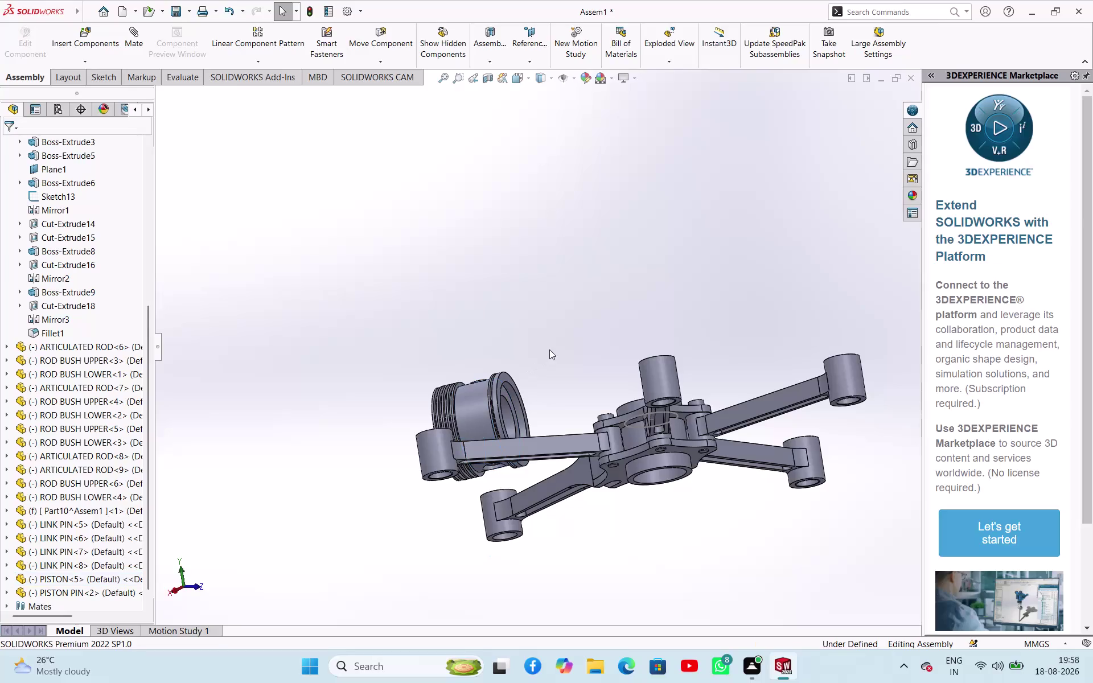
Orbit and zoom around the assembly to inspect the piston and rods.
middle_drag(550, 350, 576, 455)
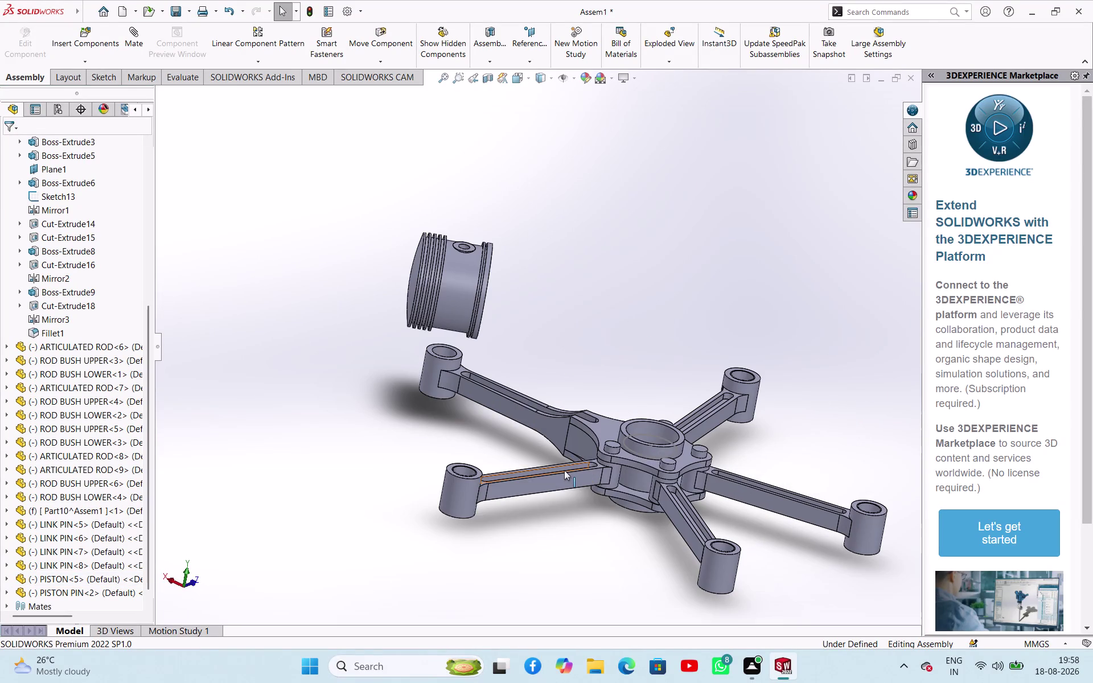
scroll(up, 3)
scroll(down, 3)
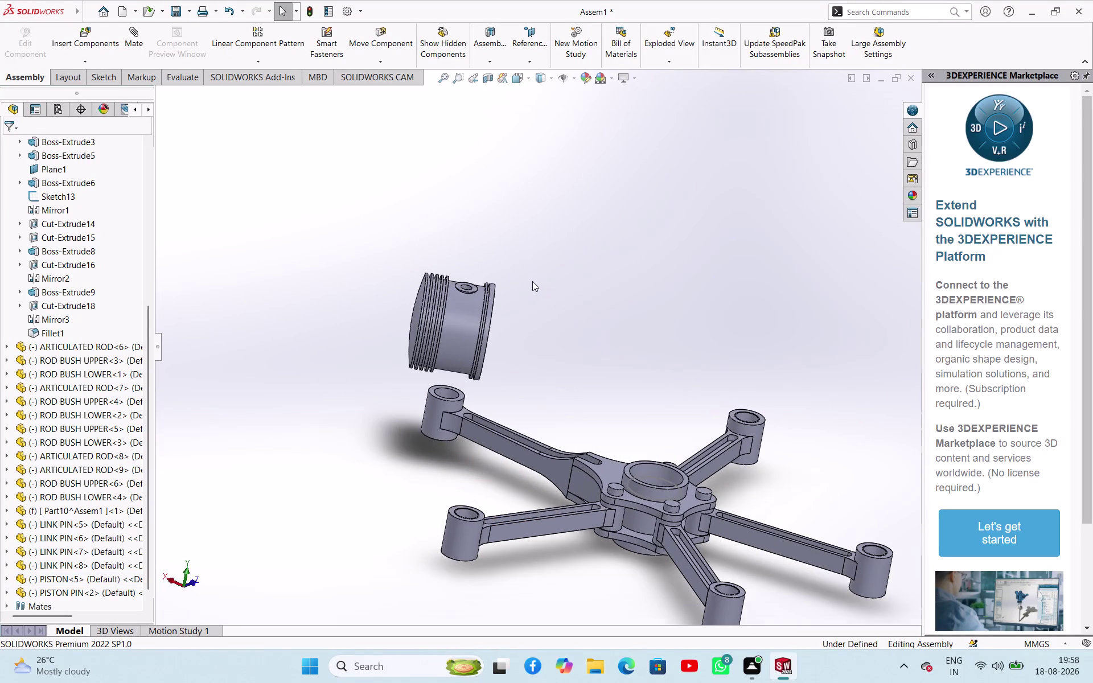
middle_drag(520, 340, 457, 337)
scroll(down, 3)
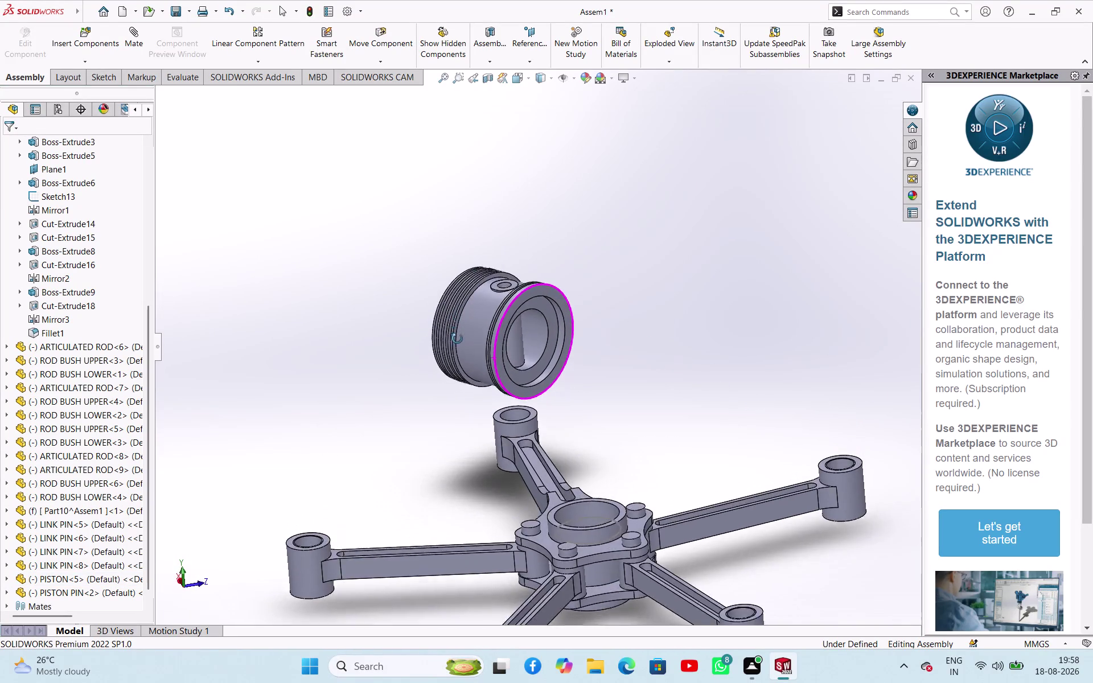
middle_drag(457, 337, 472, 372)
drag(511, 331, 507, 319)
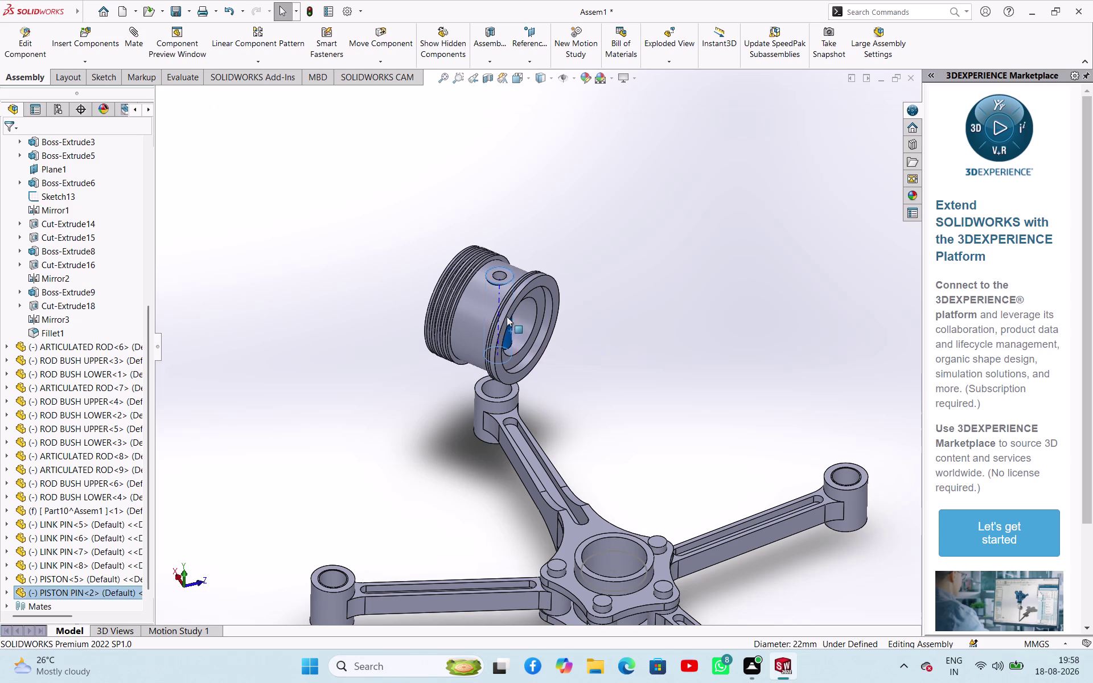
drag(508, 318, 597, 334)
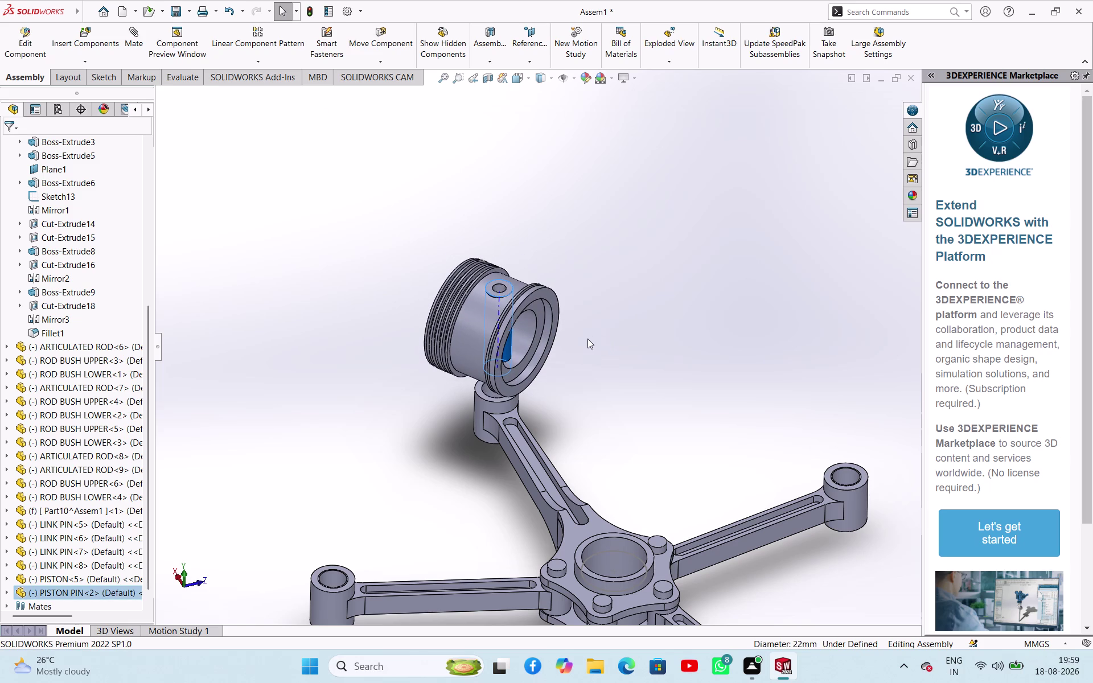
Delete the PISTON PIN component so the piston stands free of the master rod.
key(ctrl+z)
key(ctrl+z)
key(ctrl+z)
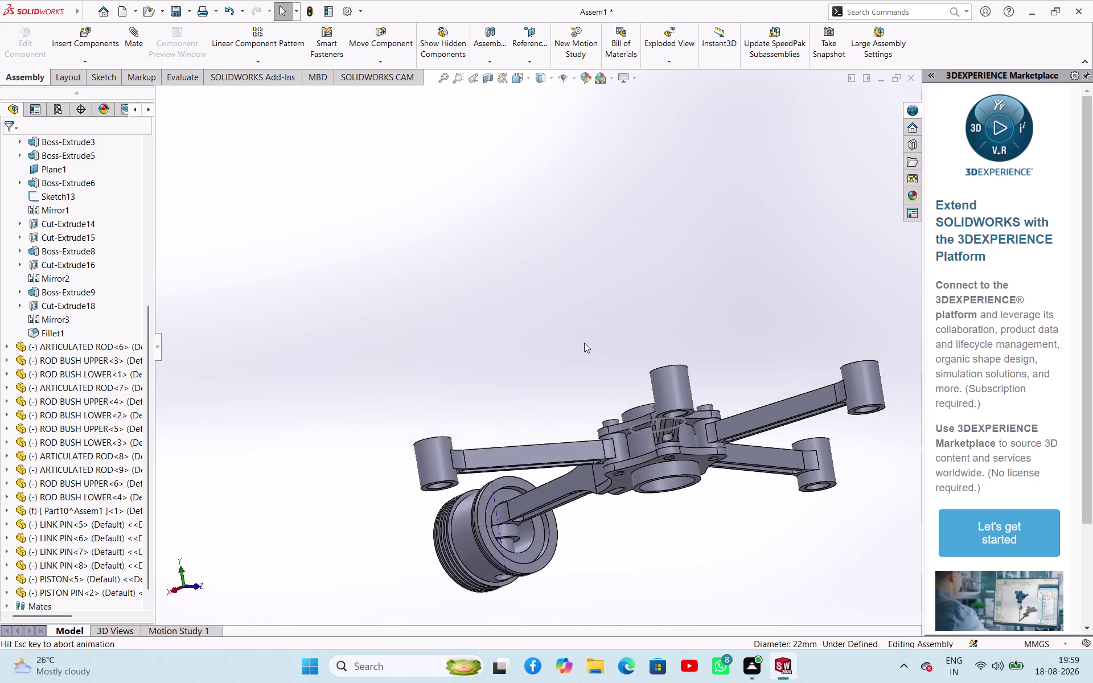
key(ctrl+z)
key(ctrl+z)
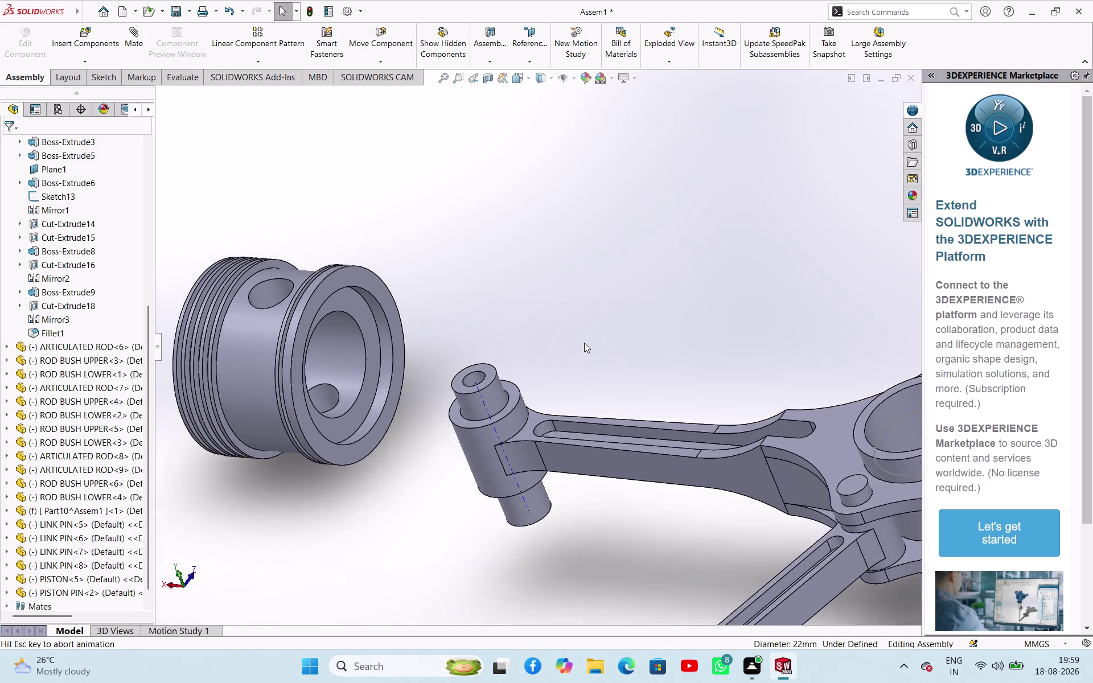
key(ctrl+z)
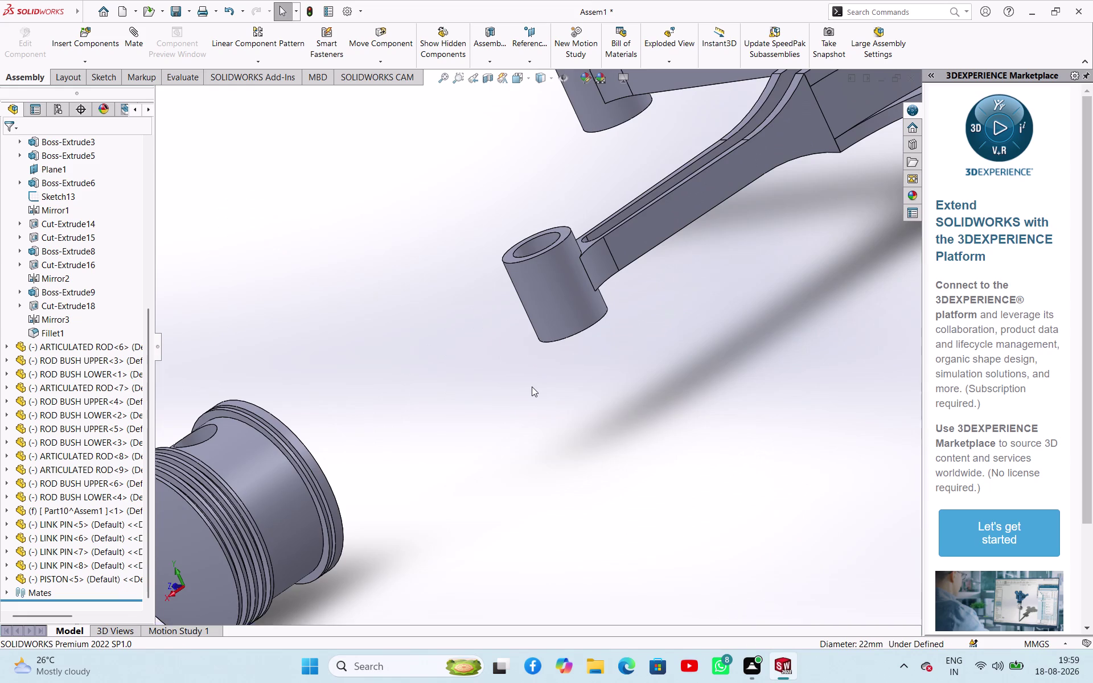
scroll(up, 3)
key(ctrl+z)
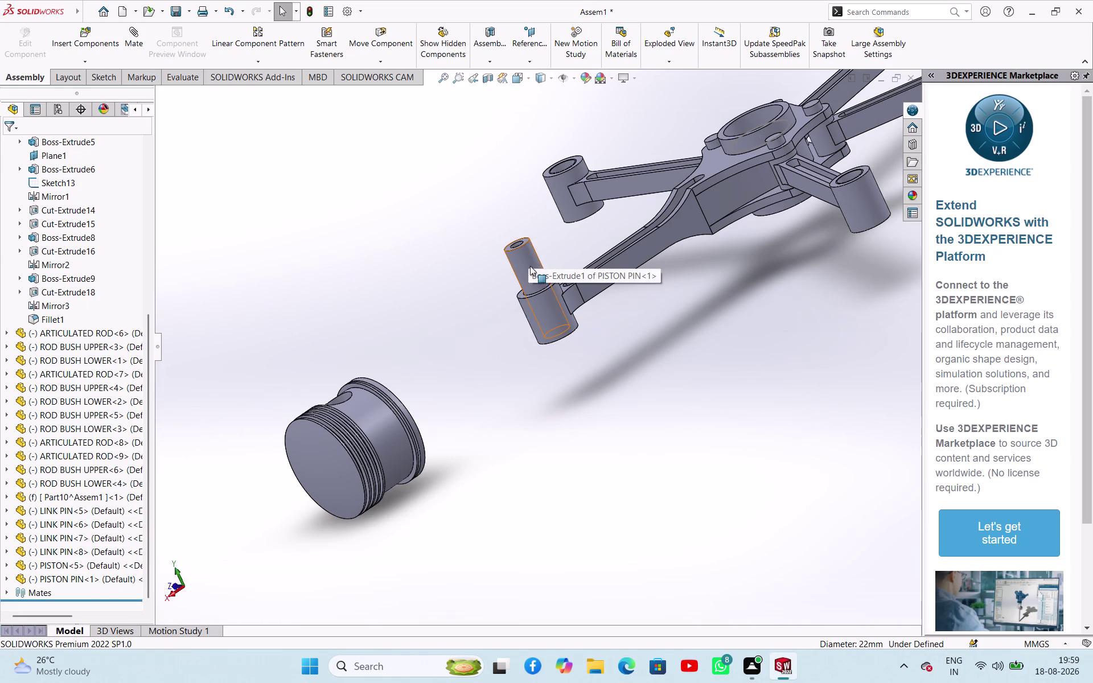
key(ctrl+z)
key(ctrl+z)
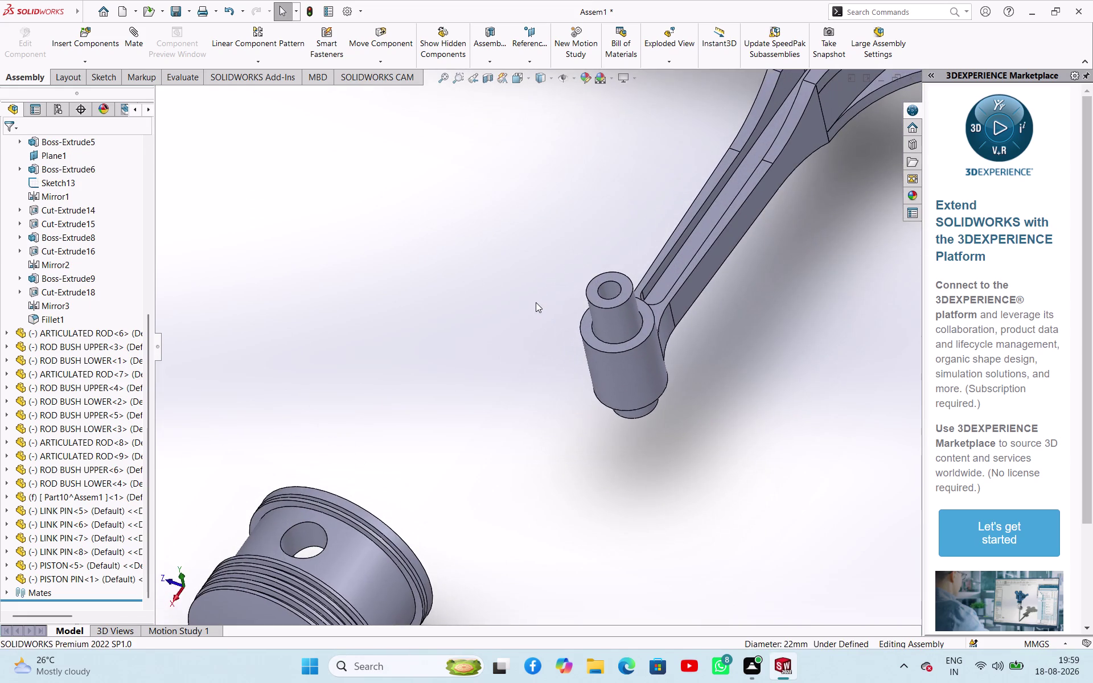
key(ctrl+z)
key(ctrl+z)
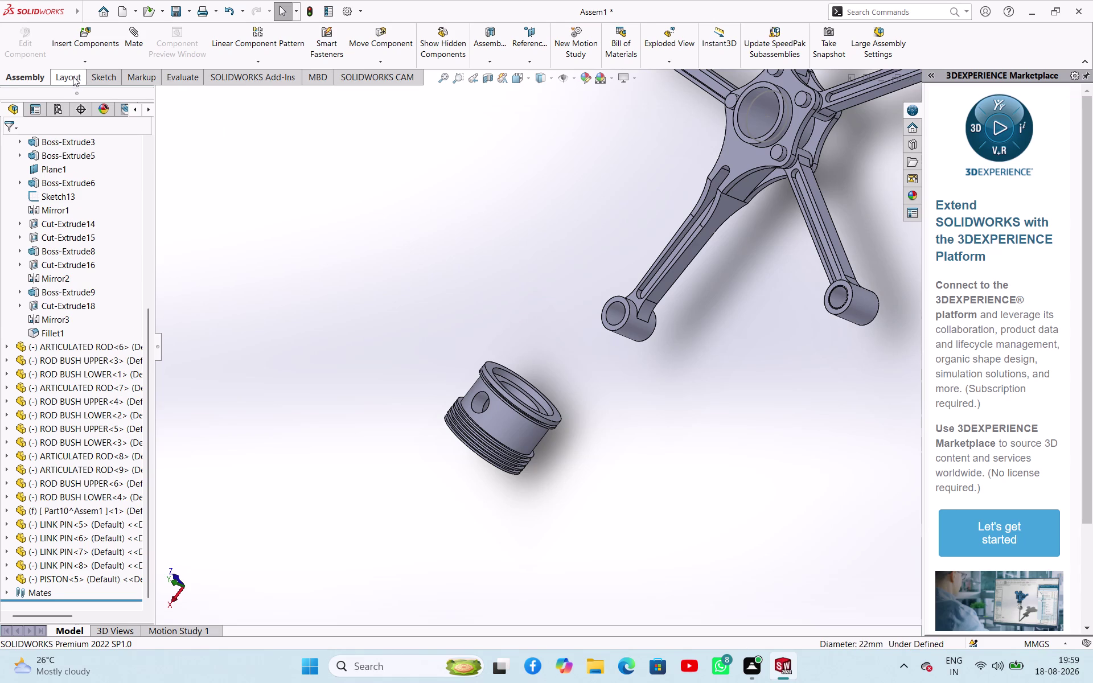
Insert the PISTON PIN part file and place it loose beside the piston.
click(87, 64)
click(90, 75)
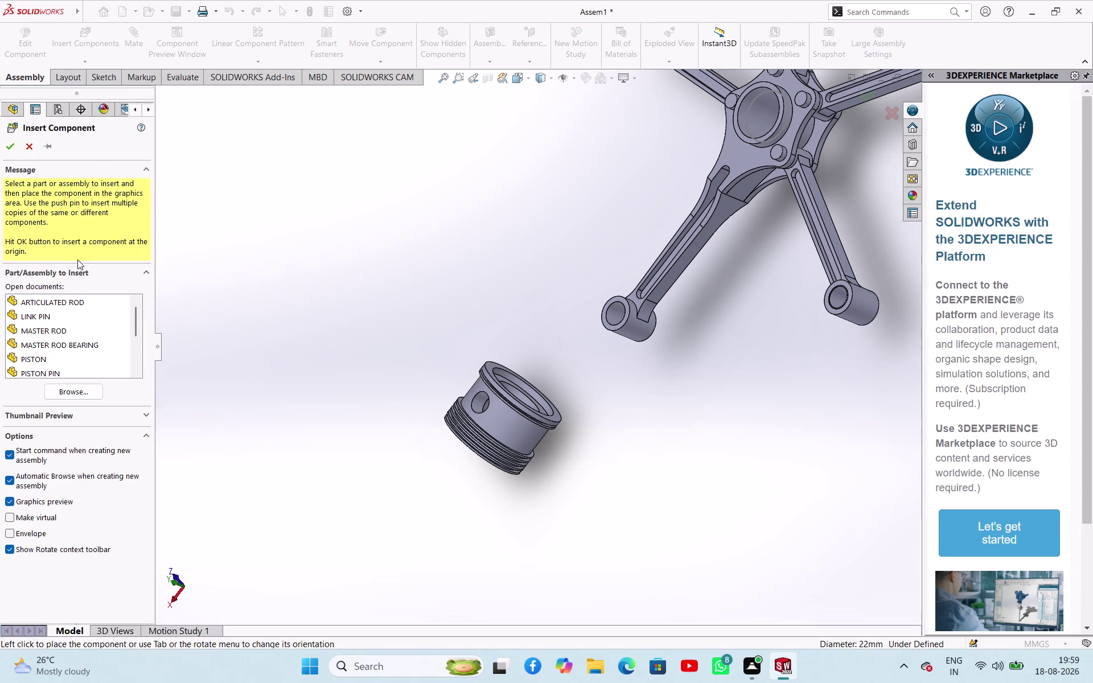
click(74, 393)
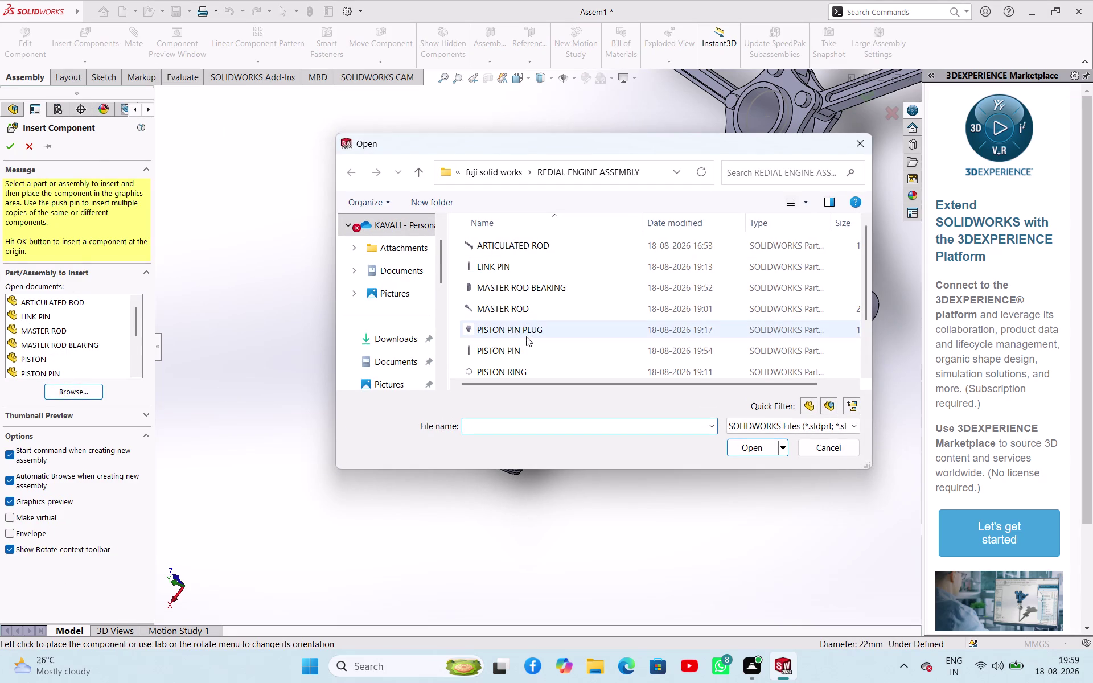
click(529, 351)
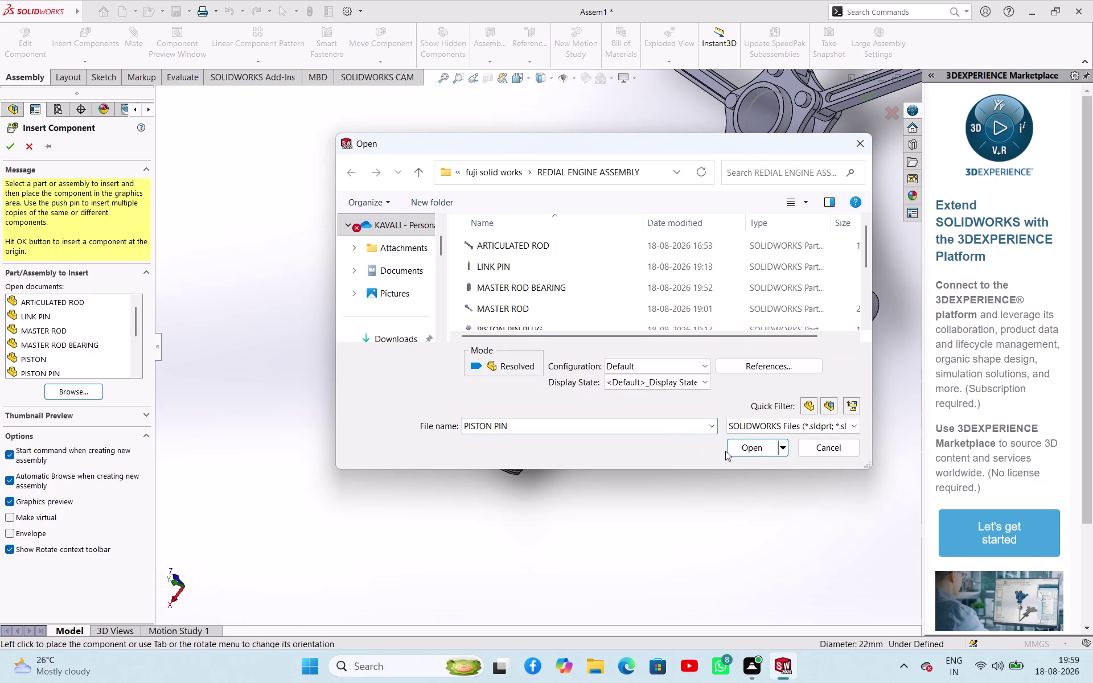
click(761, 451)
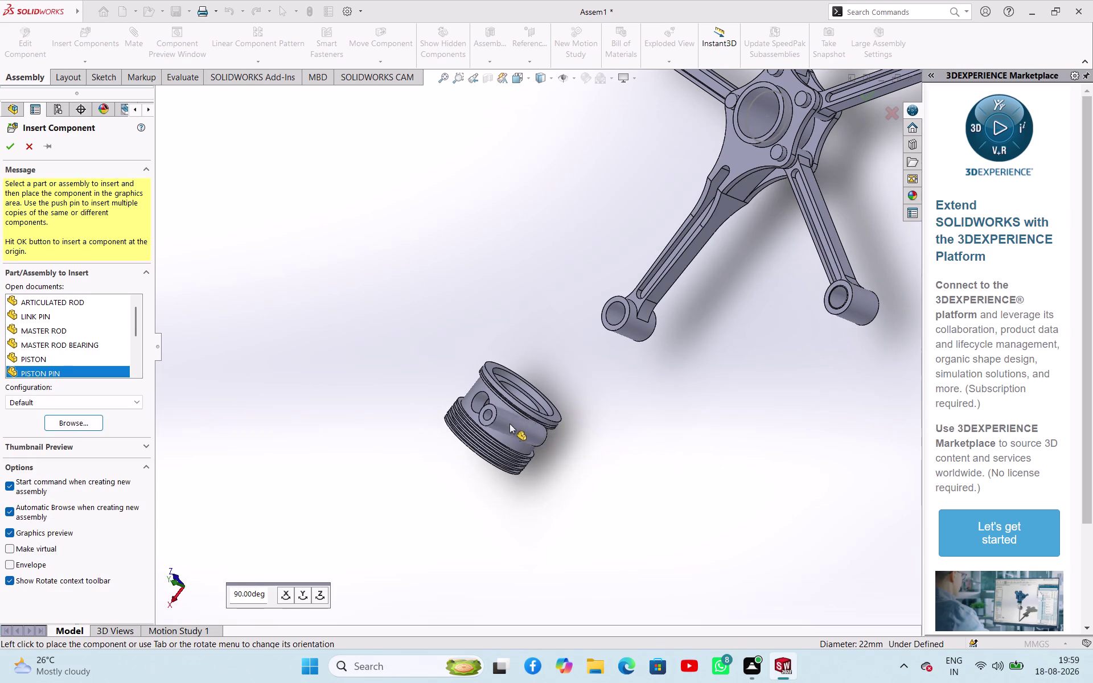
click(408, 332)
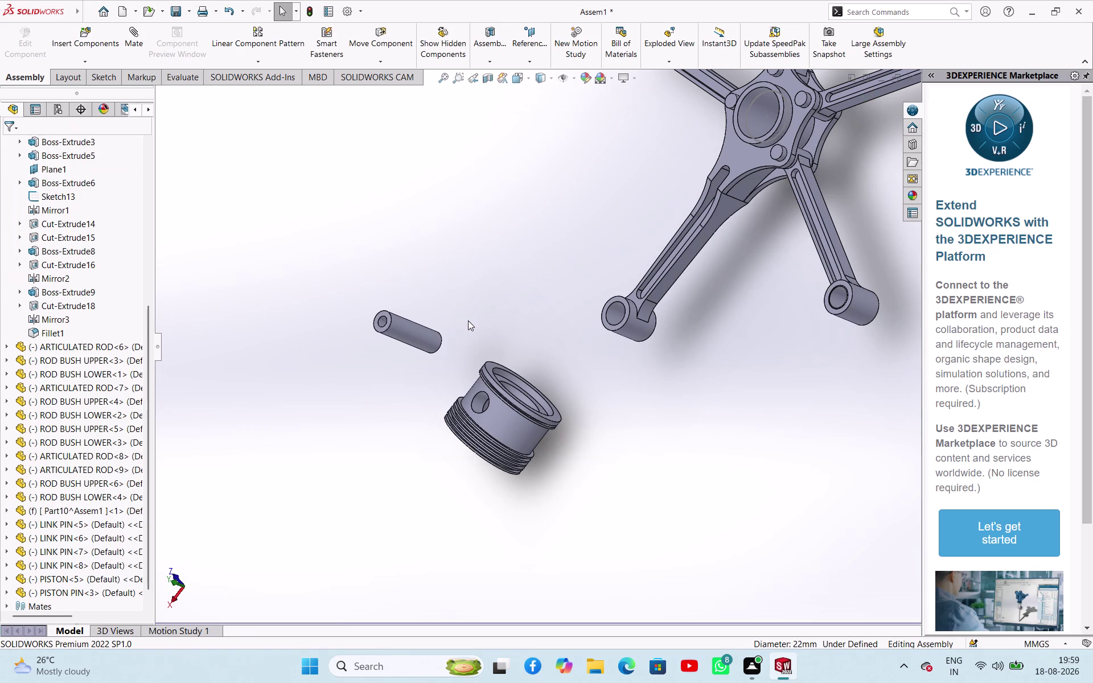
Mate the new piston pin concentric with the piston's pin hole.
click(410, 332)
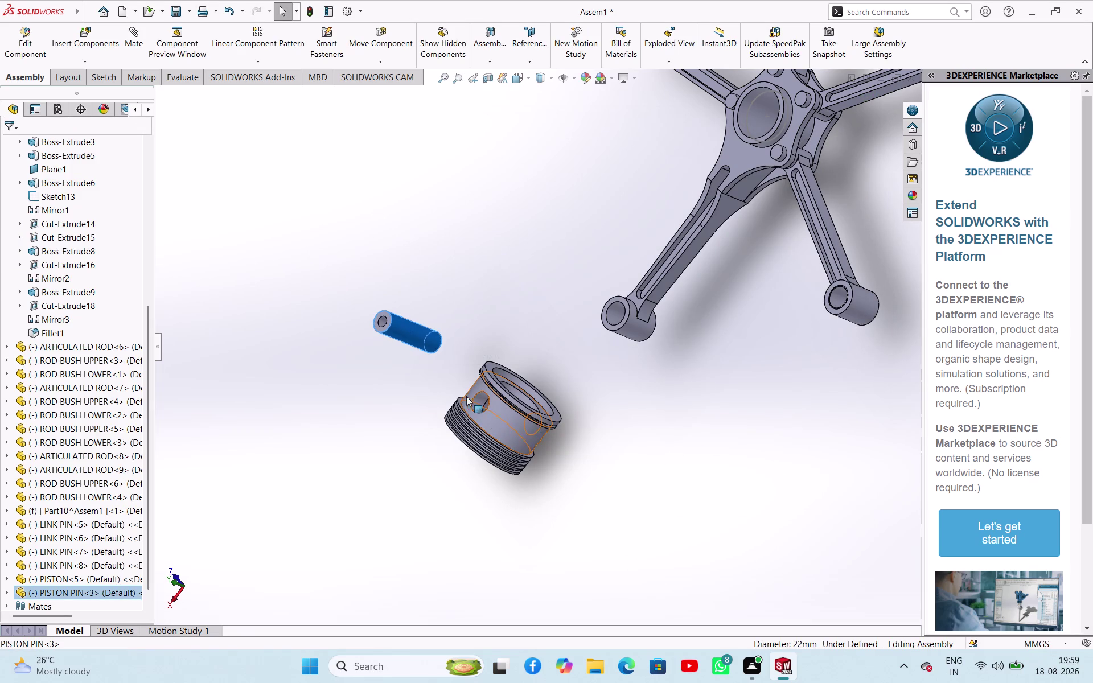
click(480, 401)
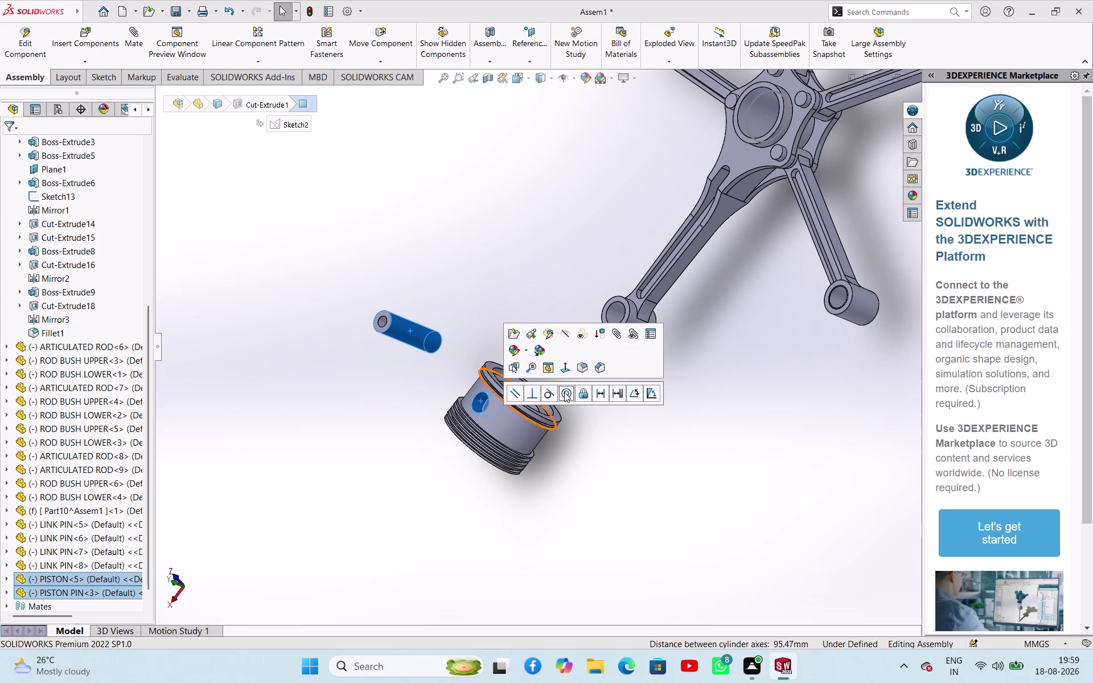
click(564, 391)
click(578, 466)
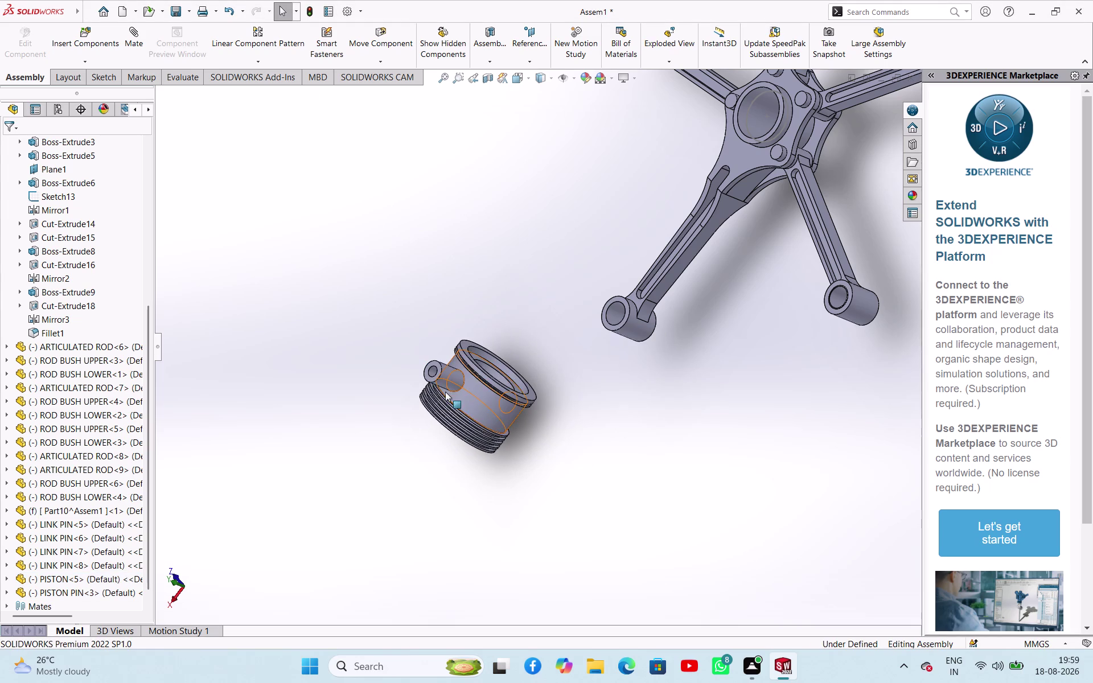
scroll(down, 3)
click(485, 334)
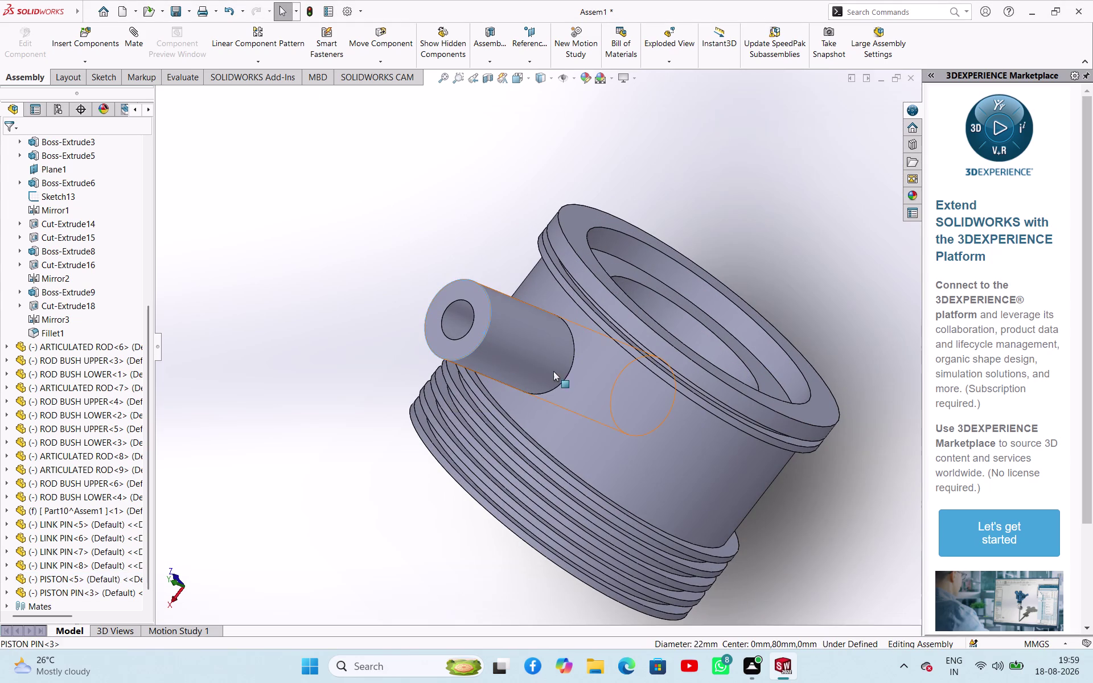
click(578, 378)
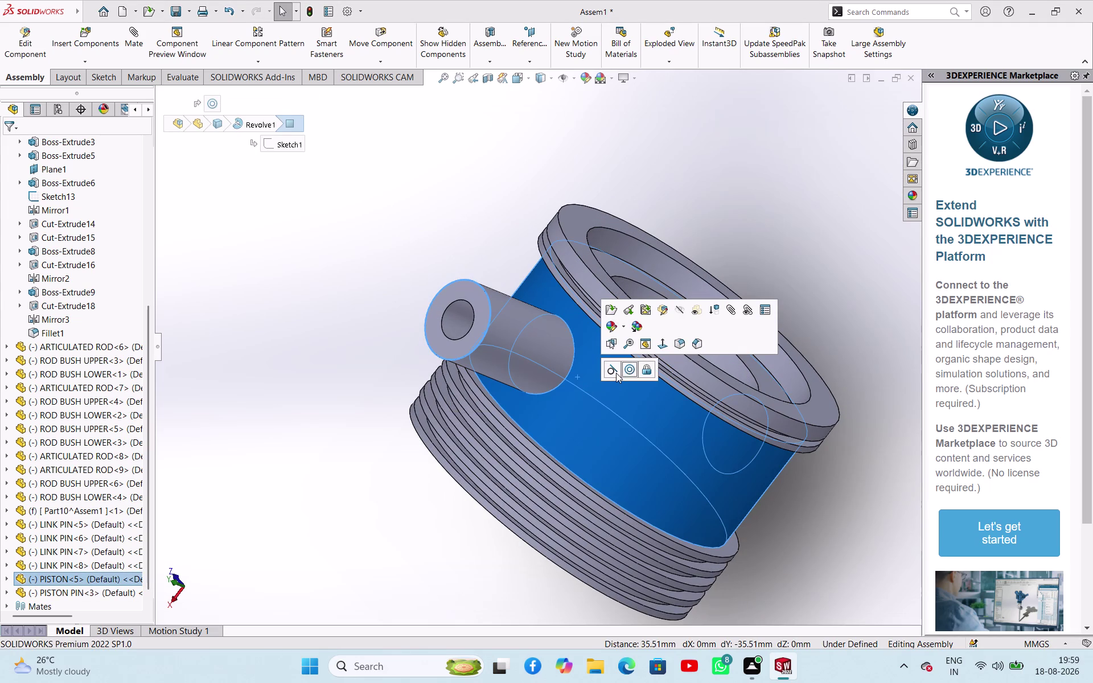
click(769, 215)
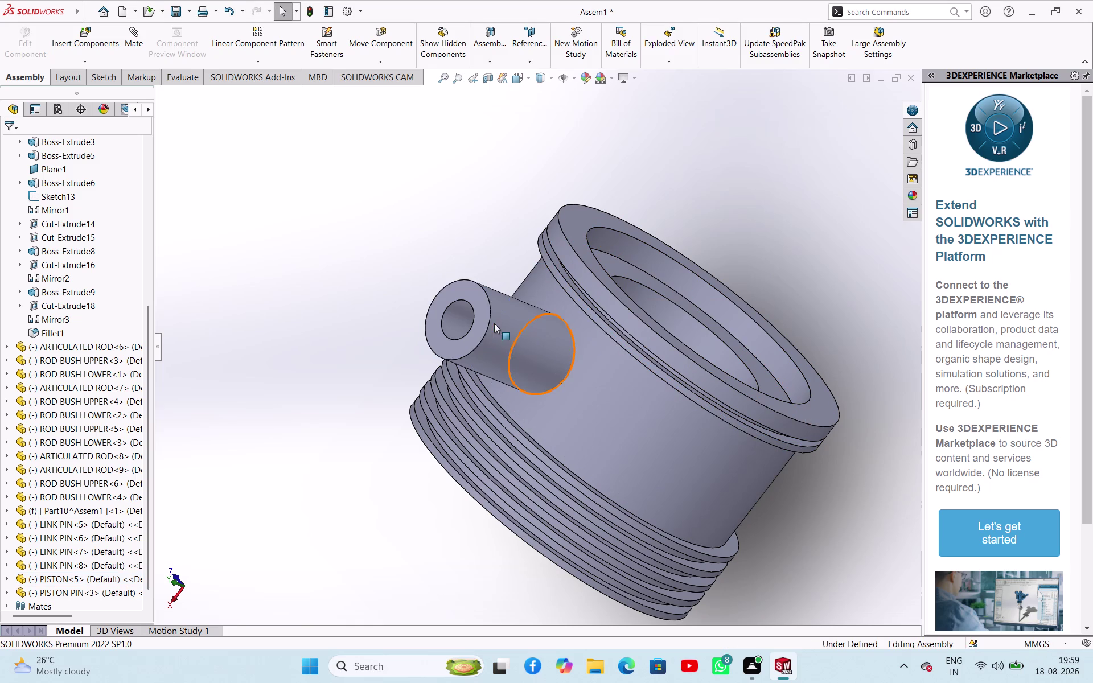
Slide the pin into the piston bore and select its end face.
drag(481, 316, 588, 389)
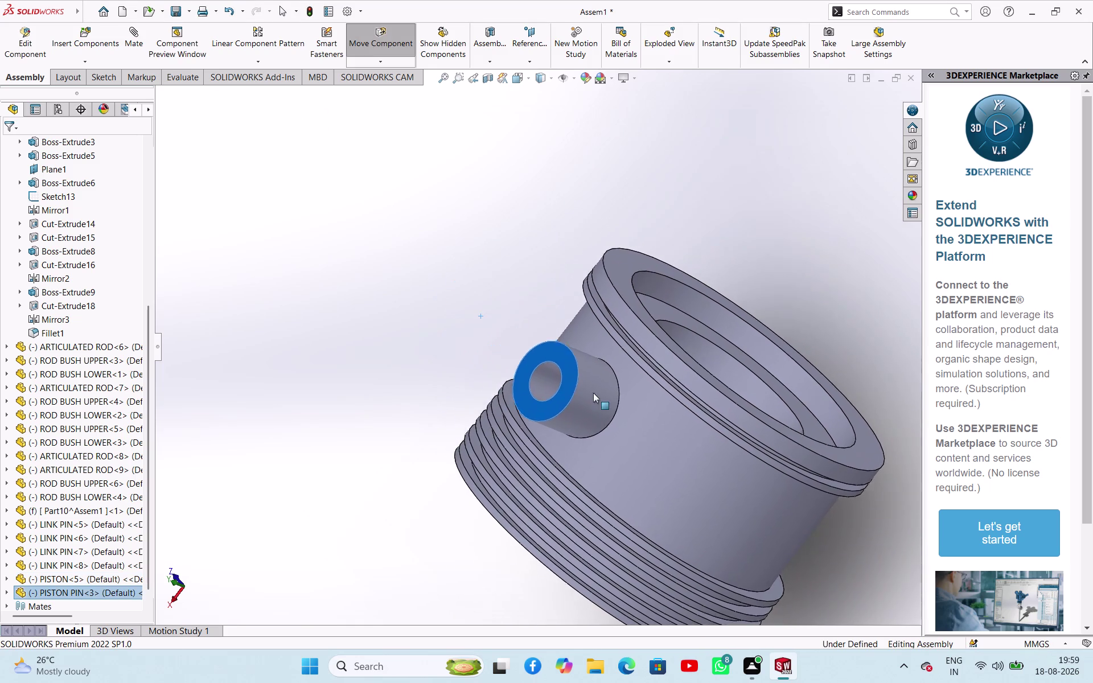
drag(588, 389, 728, 451)
click(676, 440)
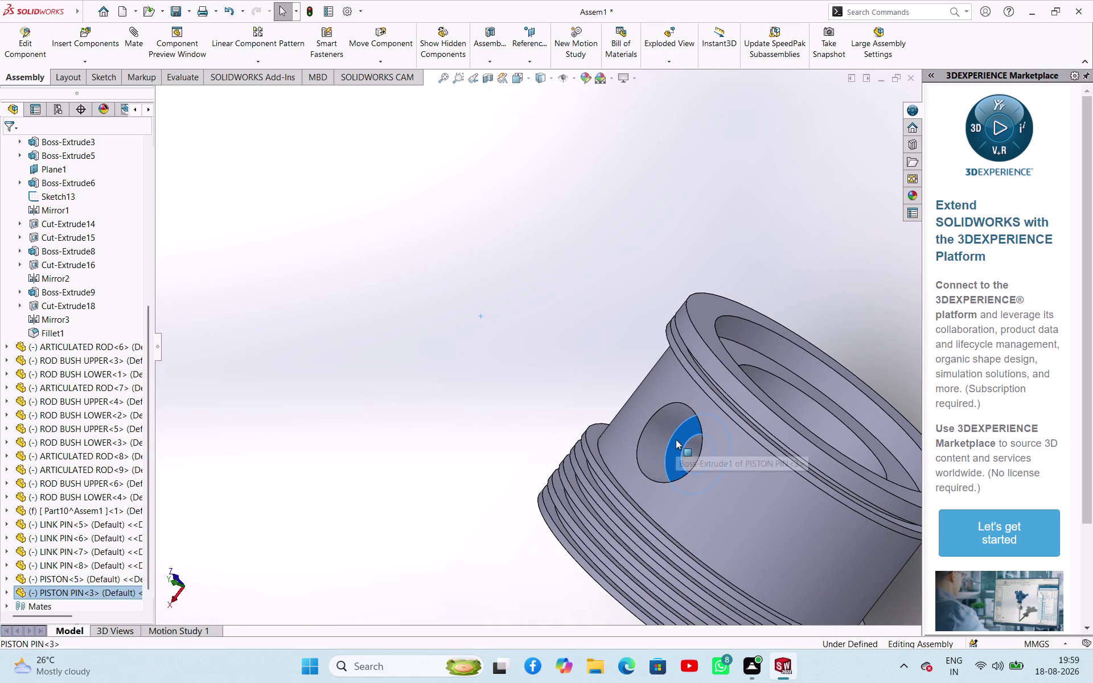
click(638, 418)
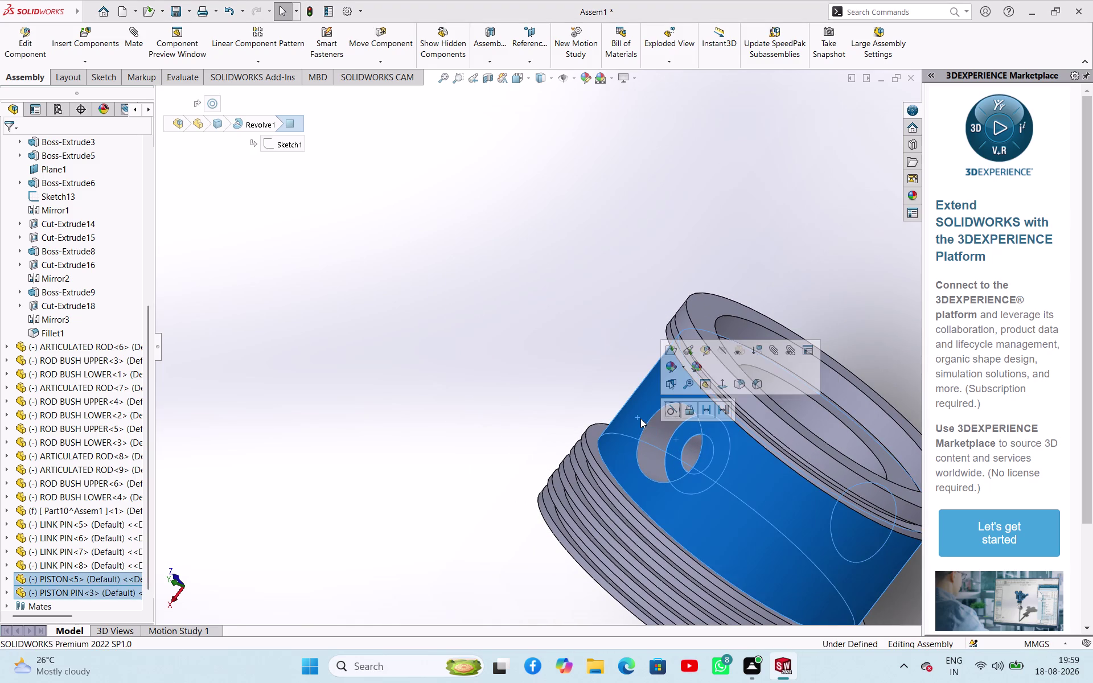
Add the piston's outer face and enter a 5 mm distance mate.
click(703, 410)
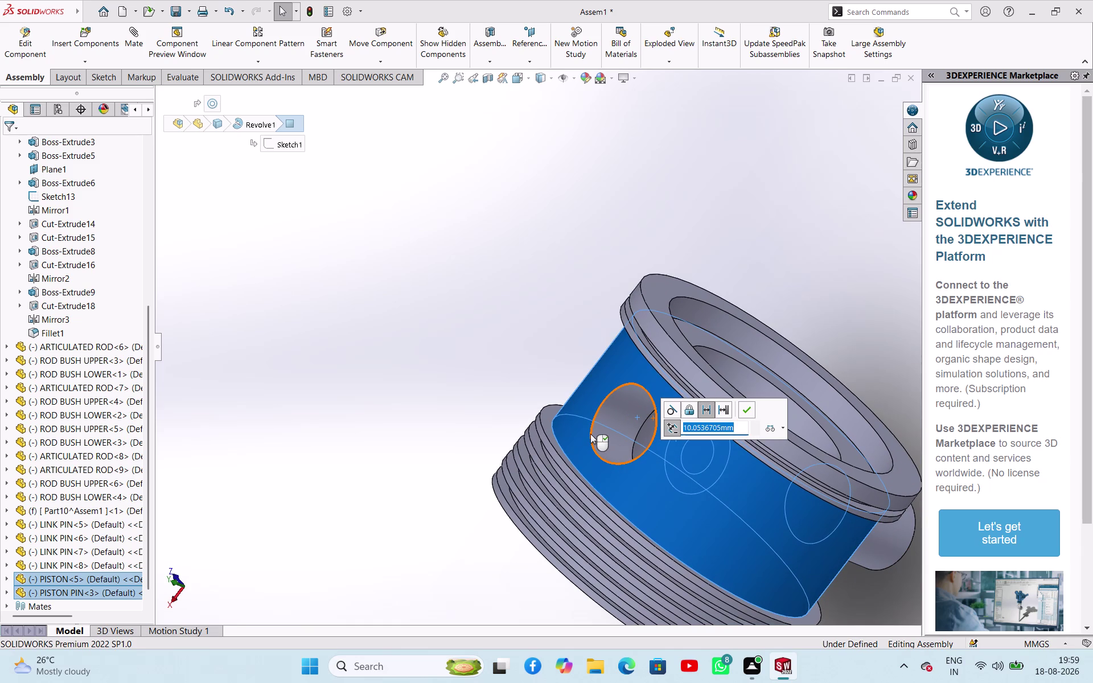
key(5)
key(Return)
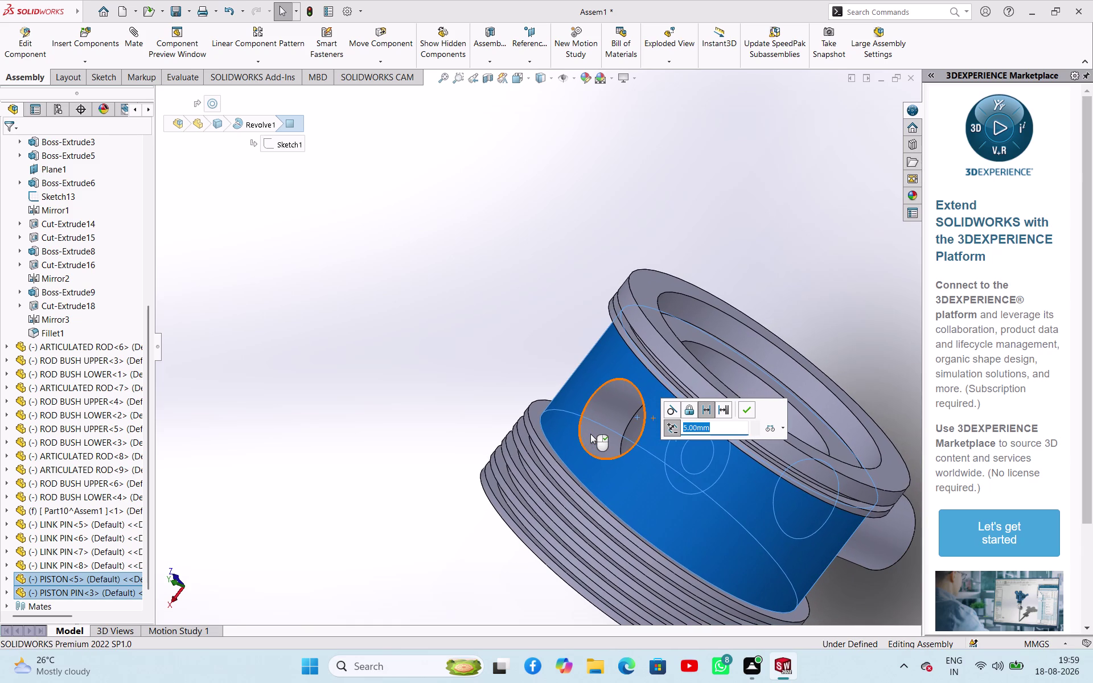
key(minus)
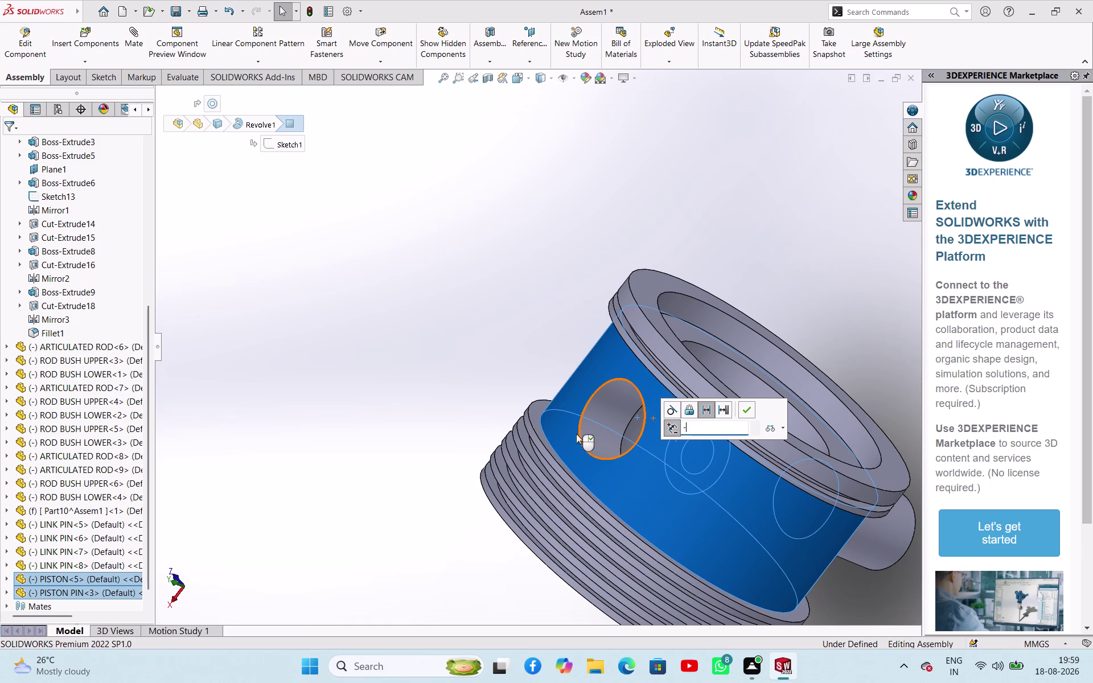
scroll(up, 3)
scroll(up, 3)
click(719, 404)
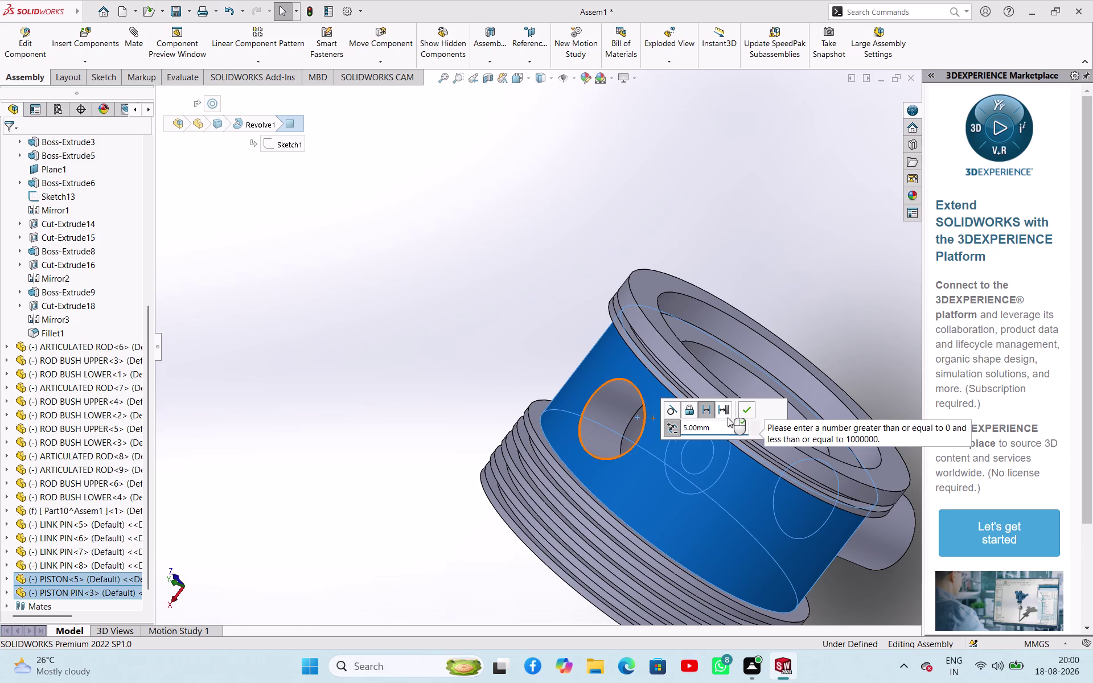
click(718, 403)
Undo stray changes and finish placing the 5 mm distance mate.
click(725, 408)
click(751, 412)
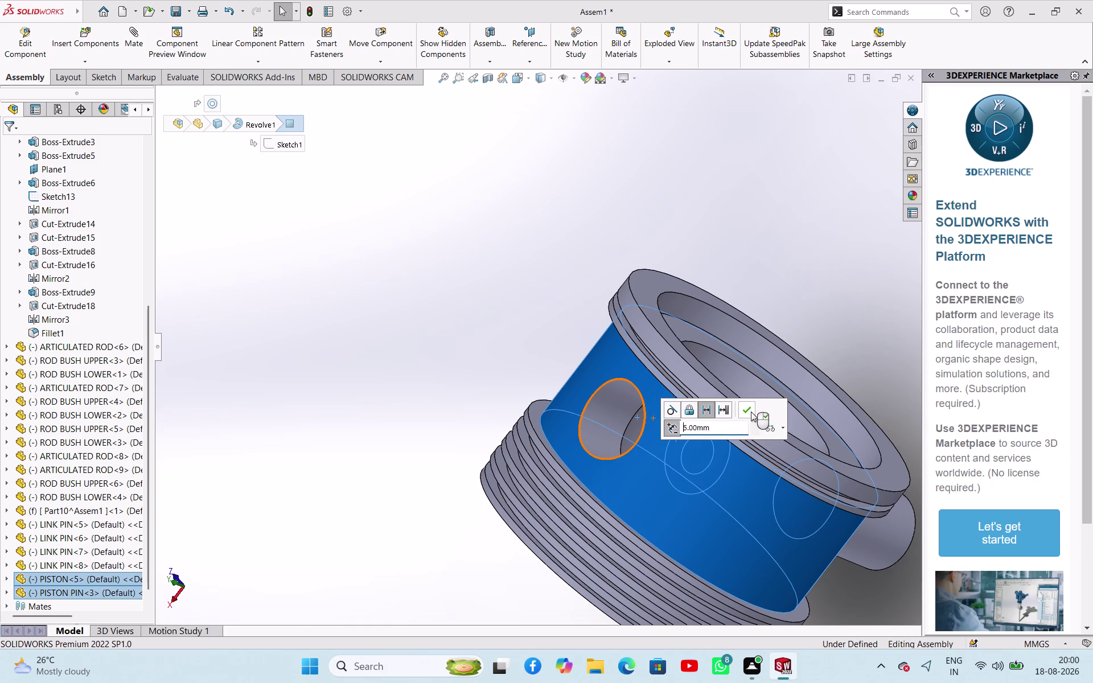
key(ctrl+z)
key(ctrl+z)
right_click(550, 326)
right_click(550, 326)
double_click(445, 308)
click(748, 411)
double_click(748, 411)
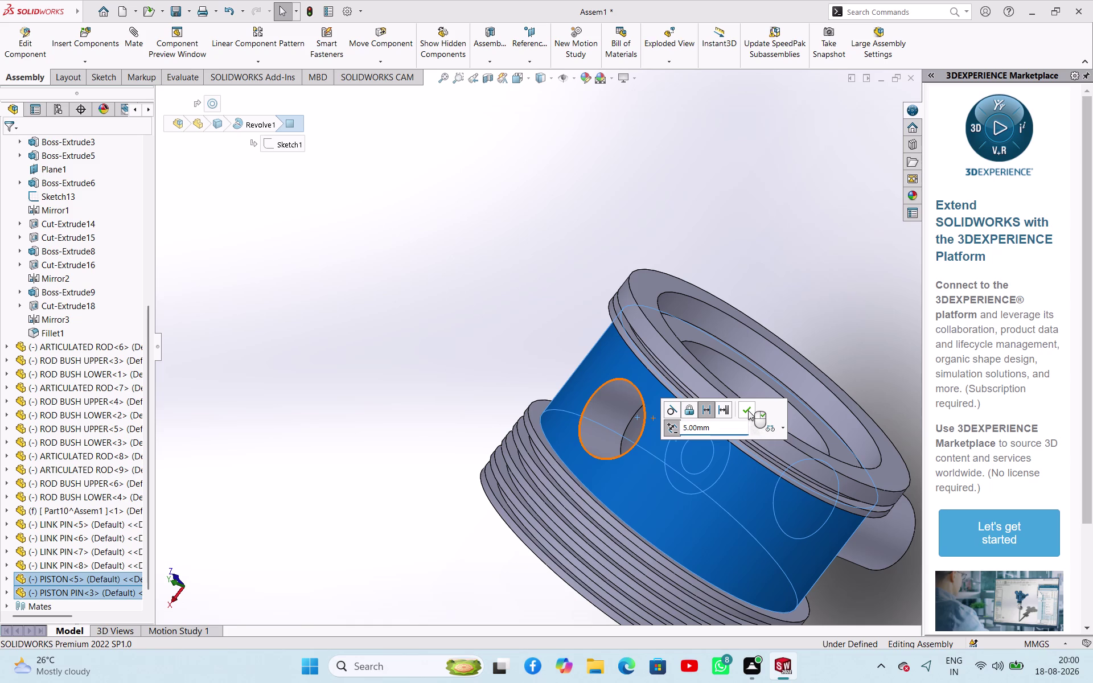
right_click(748, 411)
scroll(up, 3)
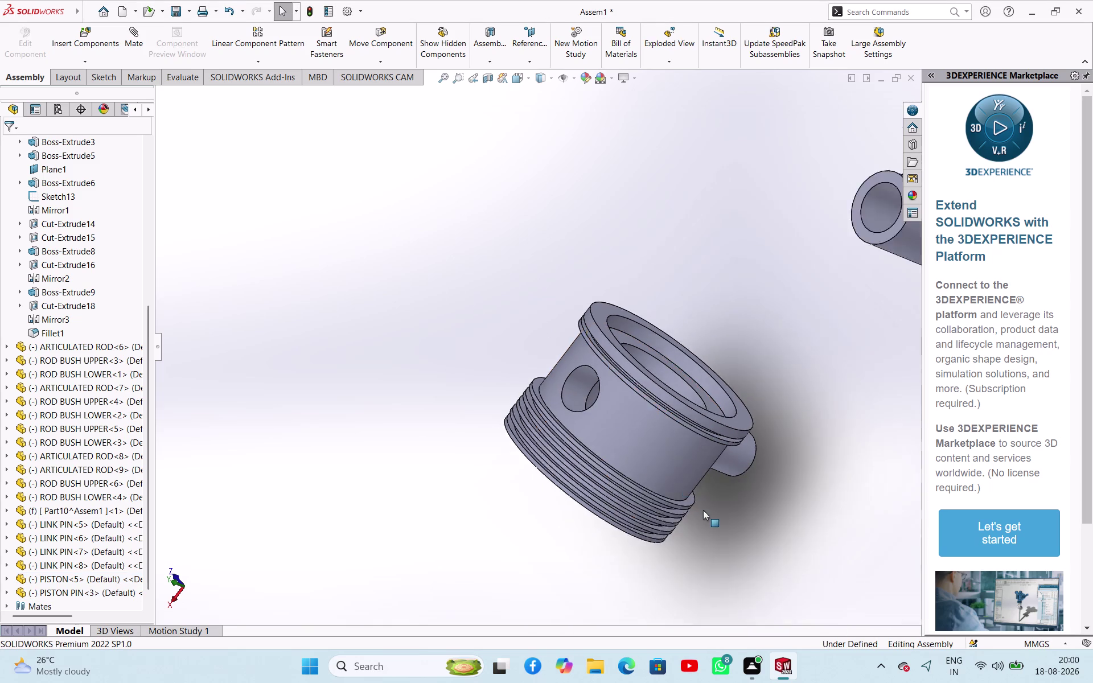
Orbit around the piston and undo the last moves.
scroll(up, 3)
middle_drag(731, 510, 712, 497)
drag(778, 479, 679, 472)
key(ctrl+z)
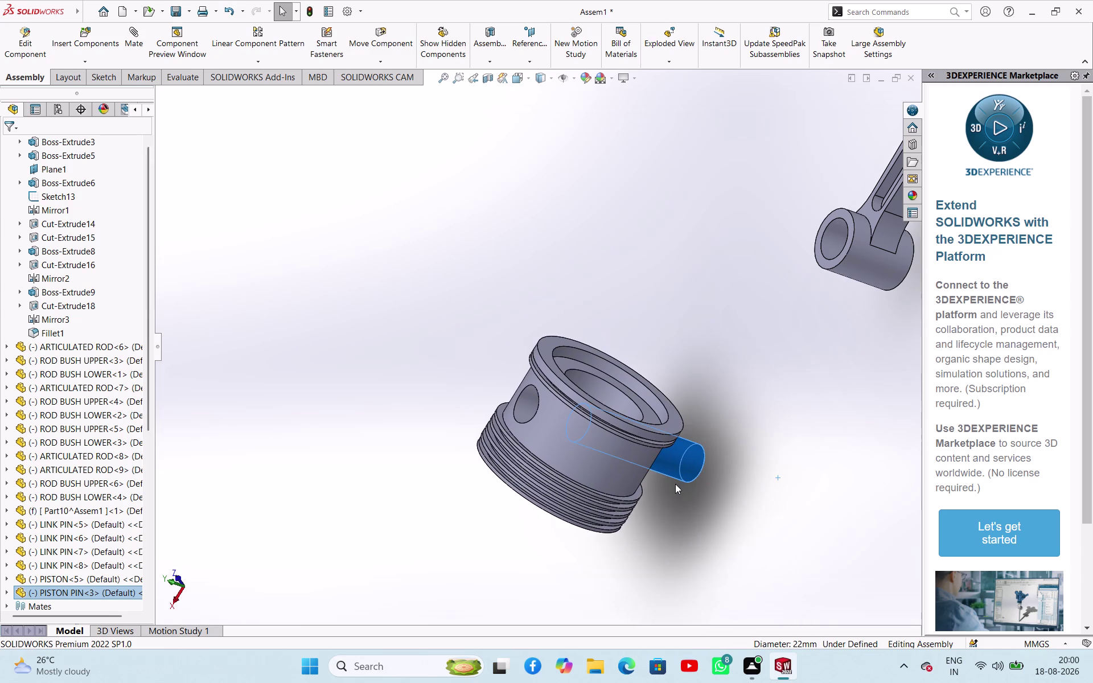
key(ctrl+z)
key(ctrl+z)
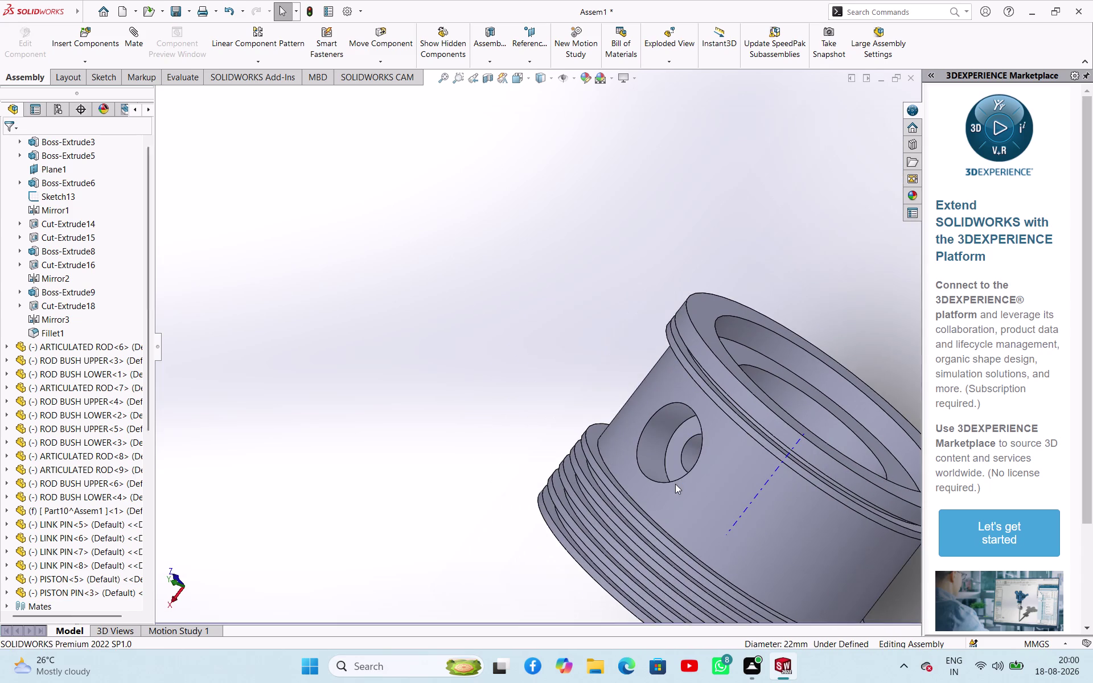
Drag the piston pin into the pin hole, then select its end face and rim.
drag(480, 326, 515, 343)
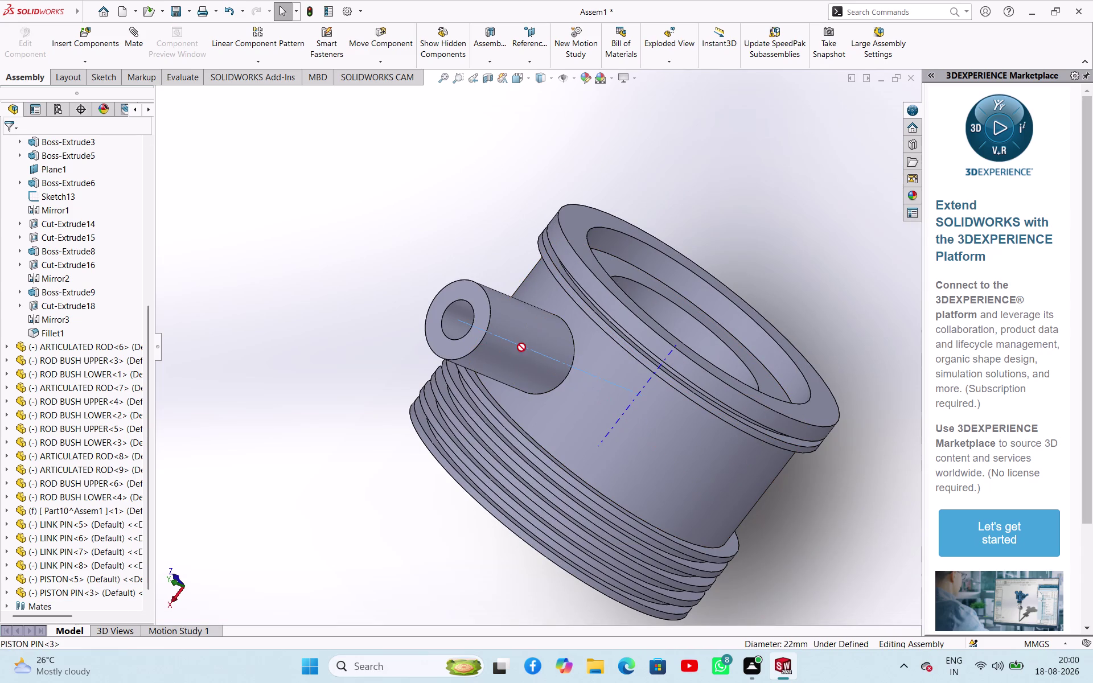
drag(515, 344, 570, 385)
click(356, 375)
click(289, 380)
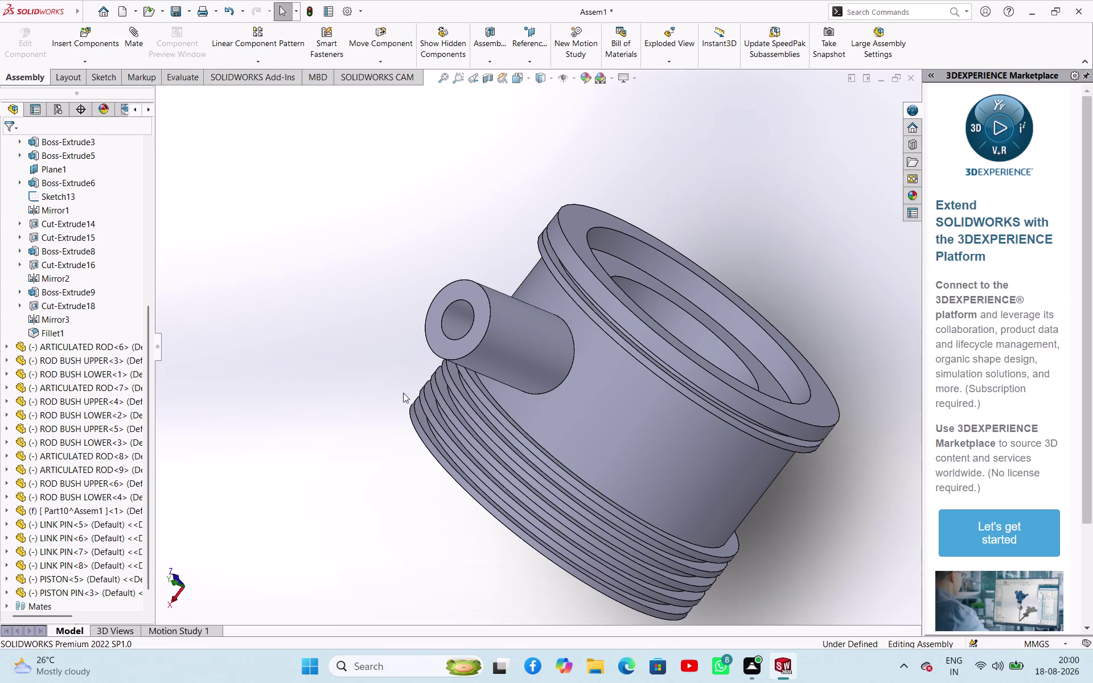
drag(442, 338, 632, 427)
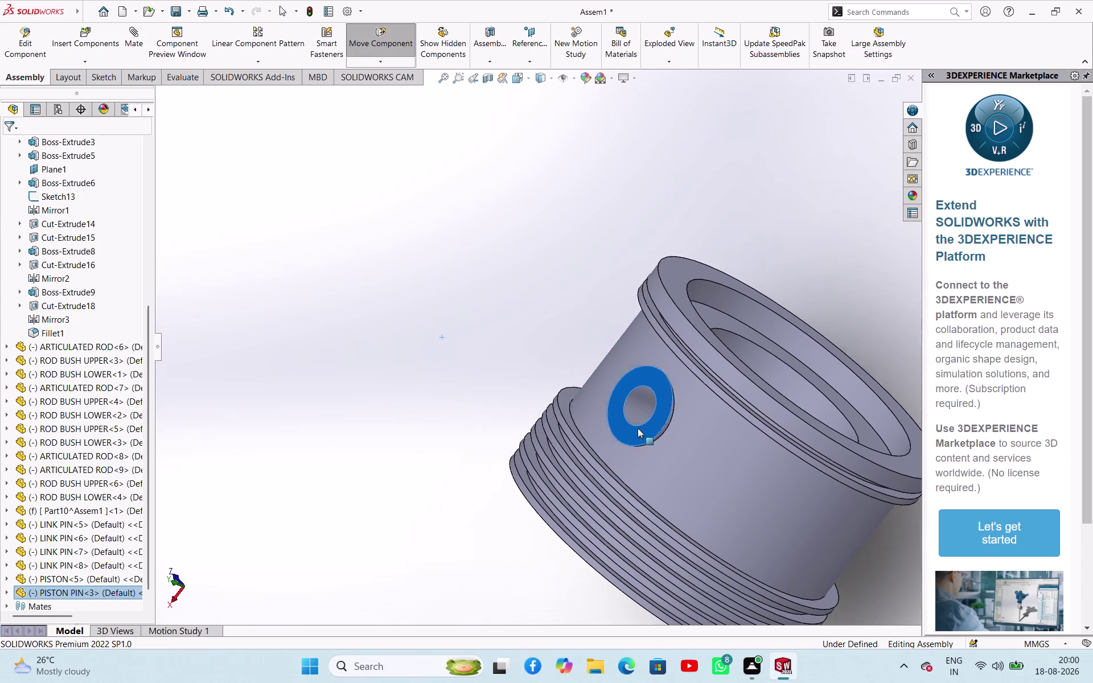
drag(631, 427, 659, 392)
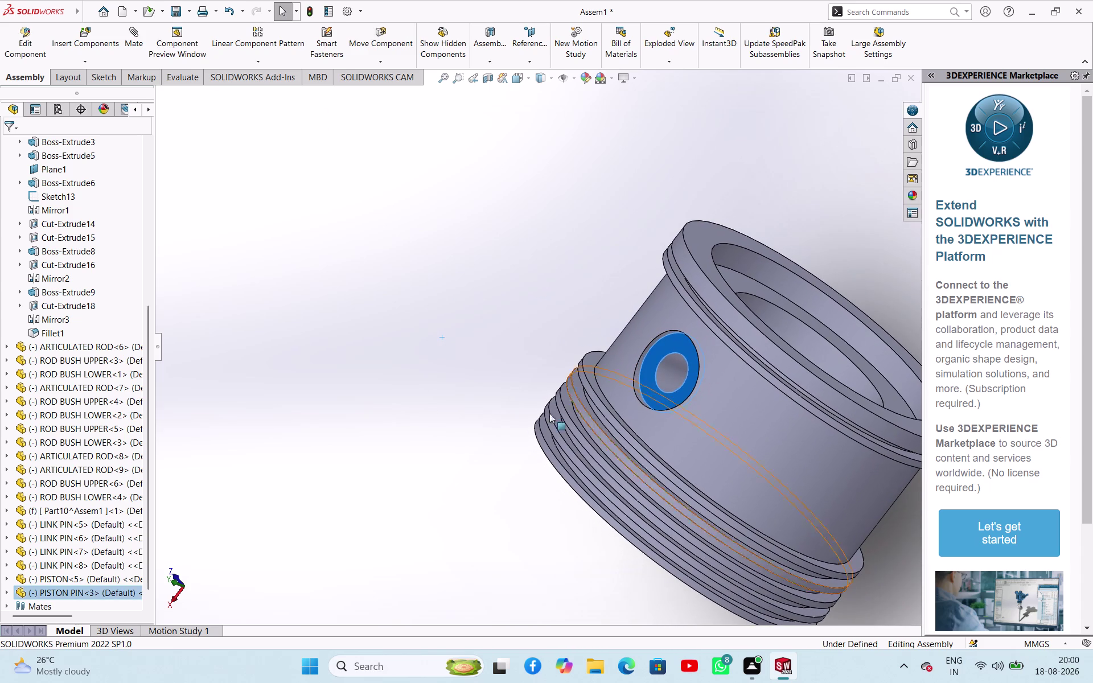
drag(426, 451, 453, 453)
click(650, 362)
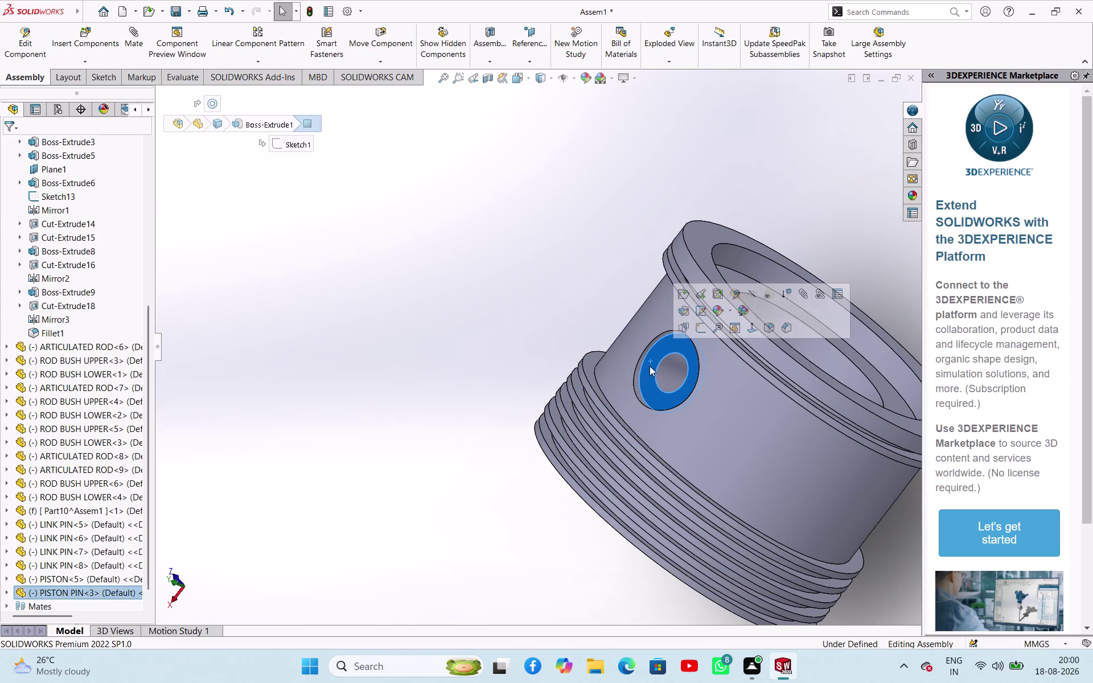
scroll(down, 3)
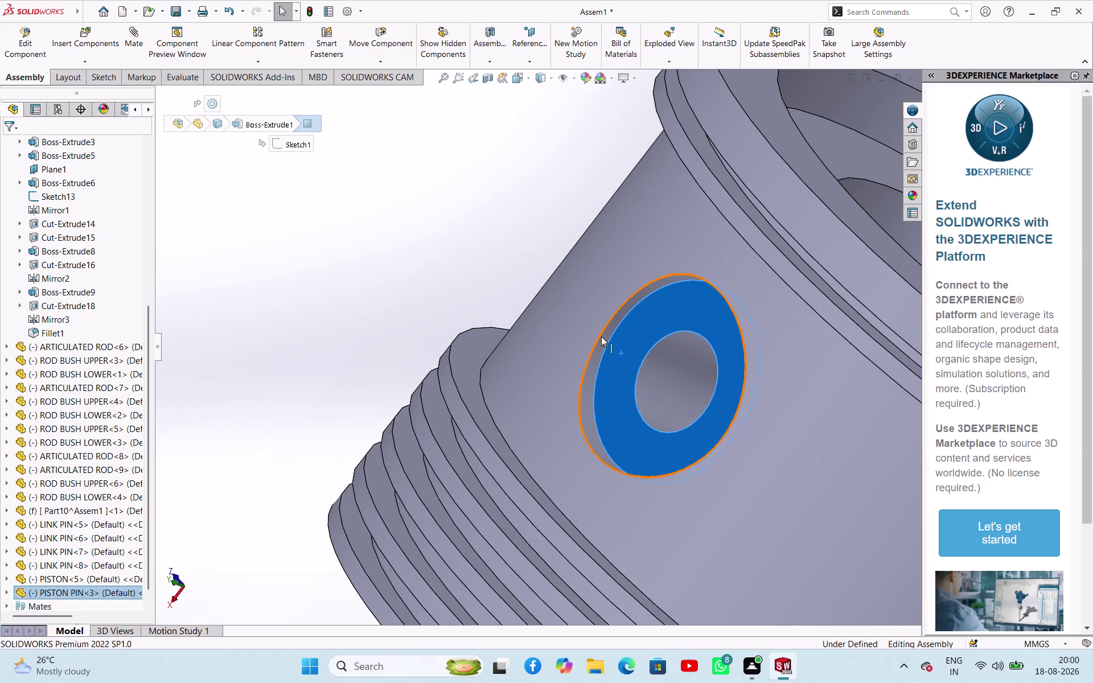
click(601, 337)
Apply an 80 mm distance mate between the pin end and piston side face.
click(466, 269)
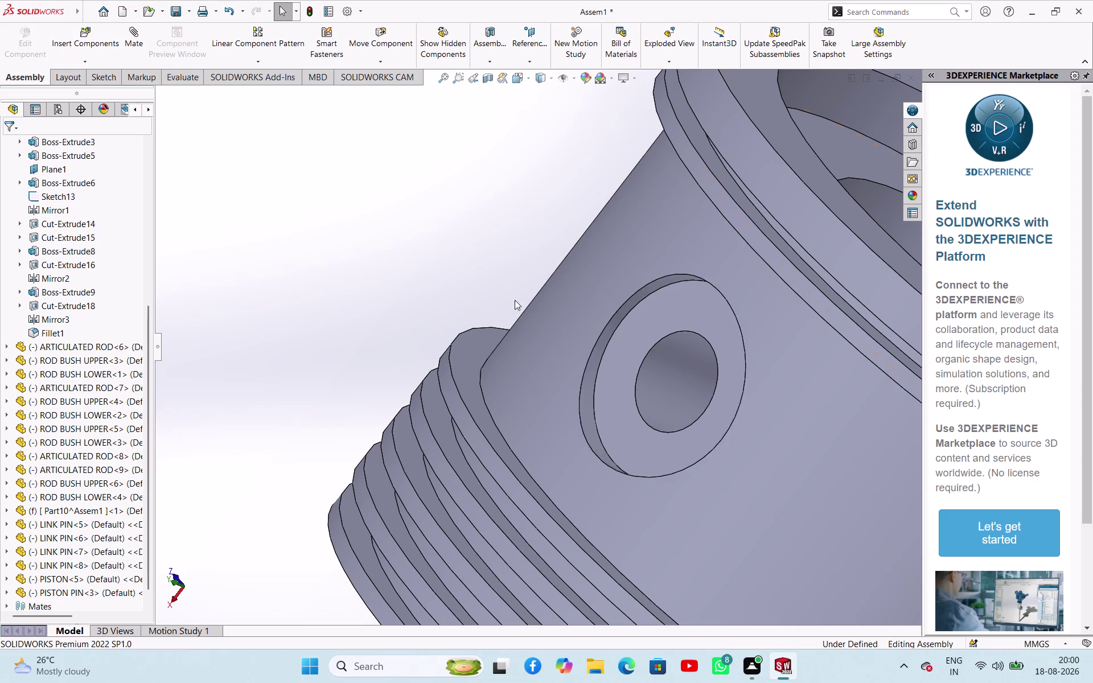
click(560, 323)
click(611, 346)
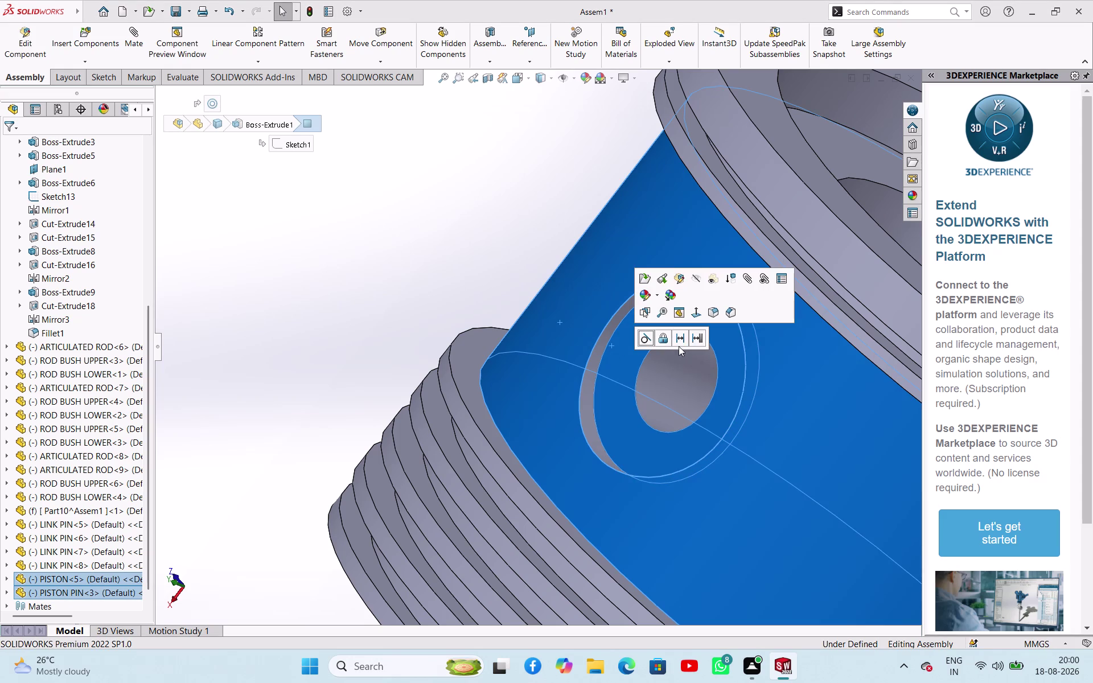
click(697, 334)
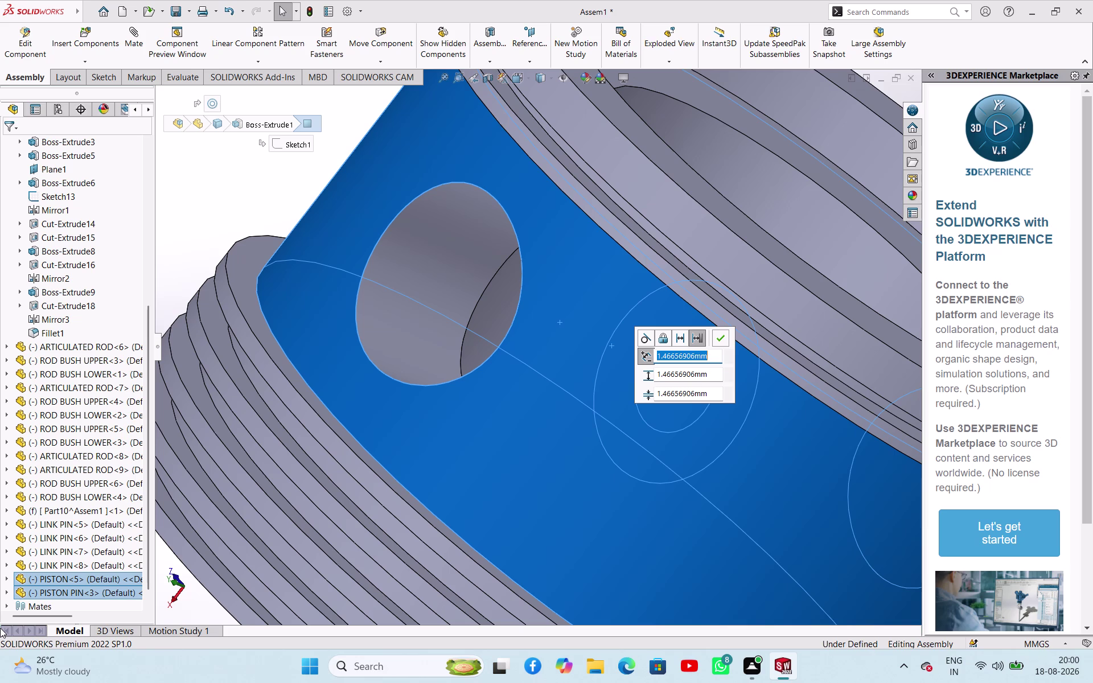
text(80)
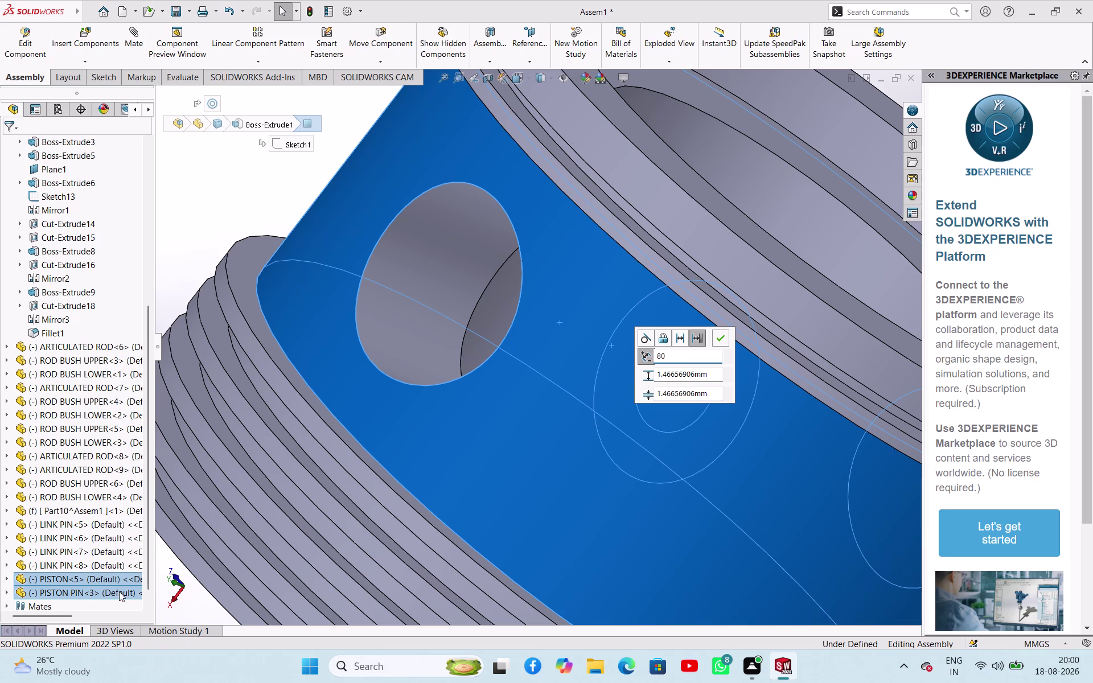
click(705, 397)
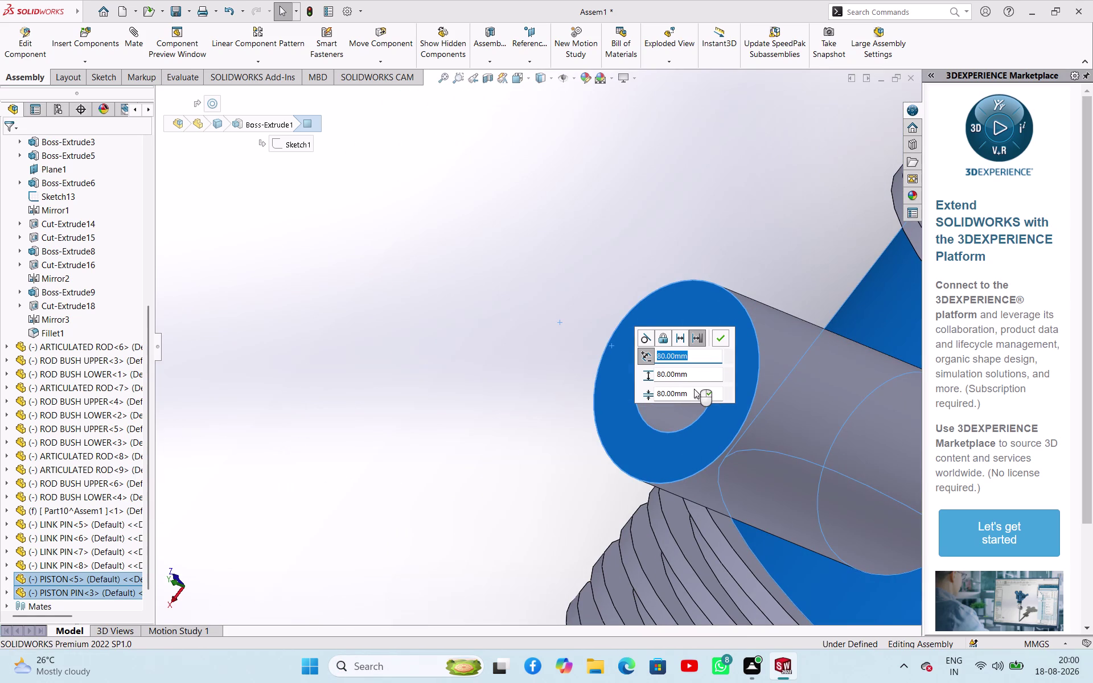
scroll(up, 3)
scroll(up, 3)
scroll(down, 3)
scroll(down, 3)
right_click(392, 378)
Orbit to check the 80 mm result, then undo it.
scroll(up, 3)
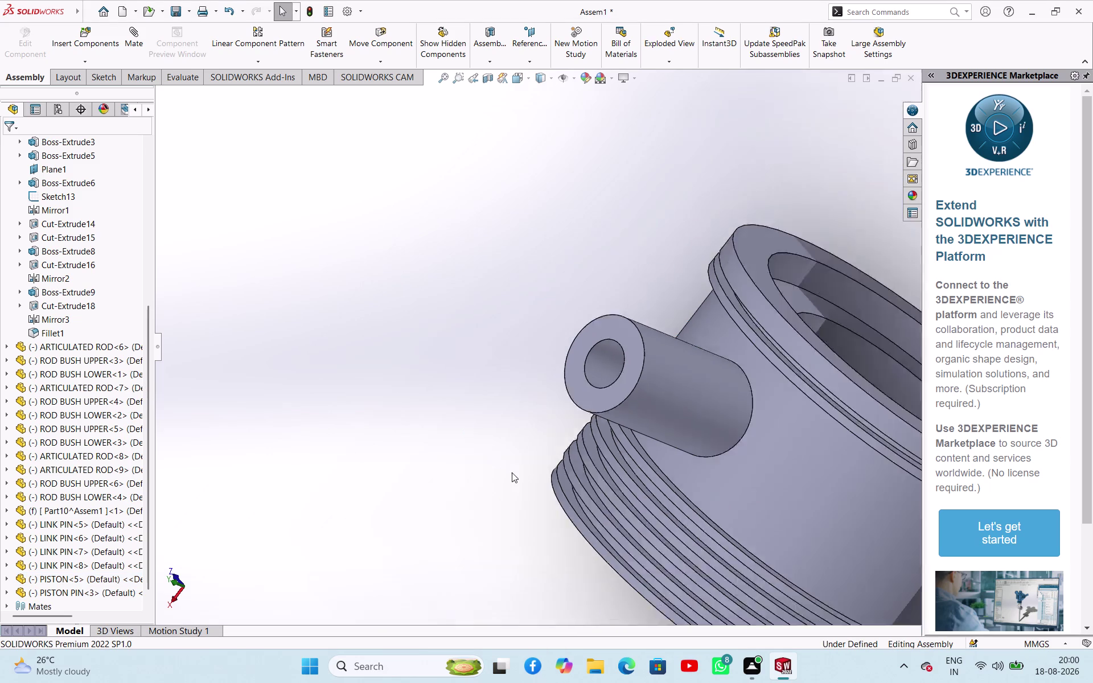
scroll(up, 3)
scroll(up, 3)
middle_drag(737, 478, 655, 561)
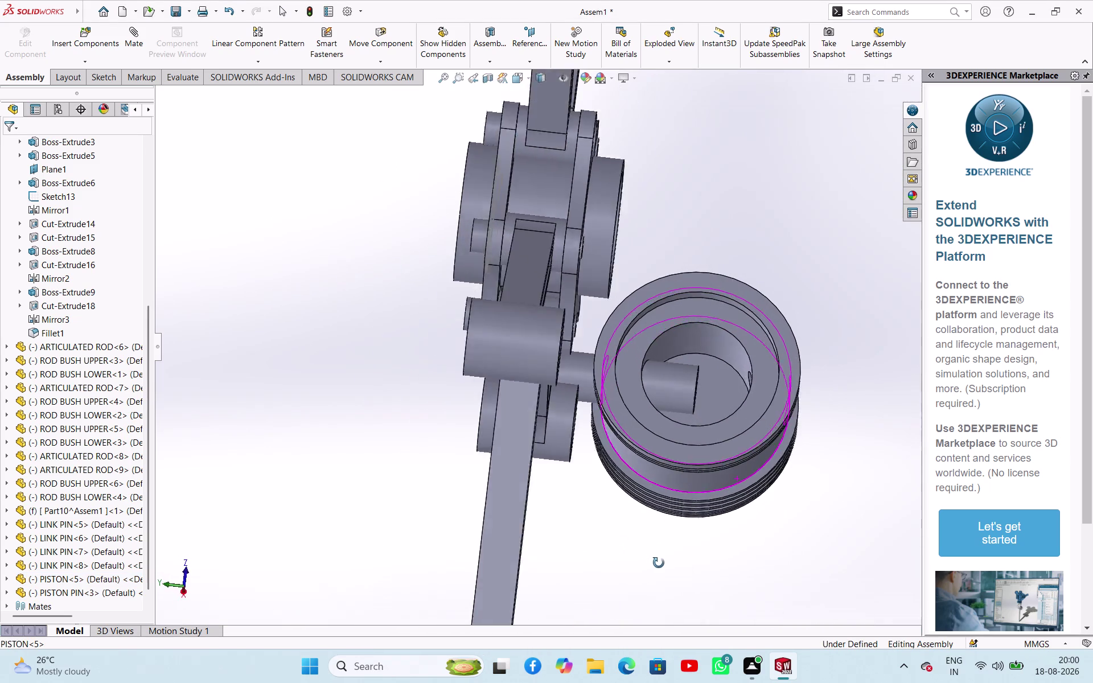
middle_drag(654, 561, 680, 579)
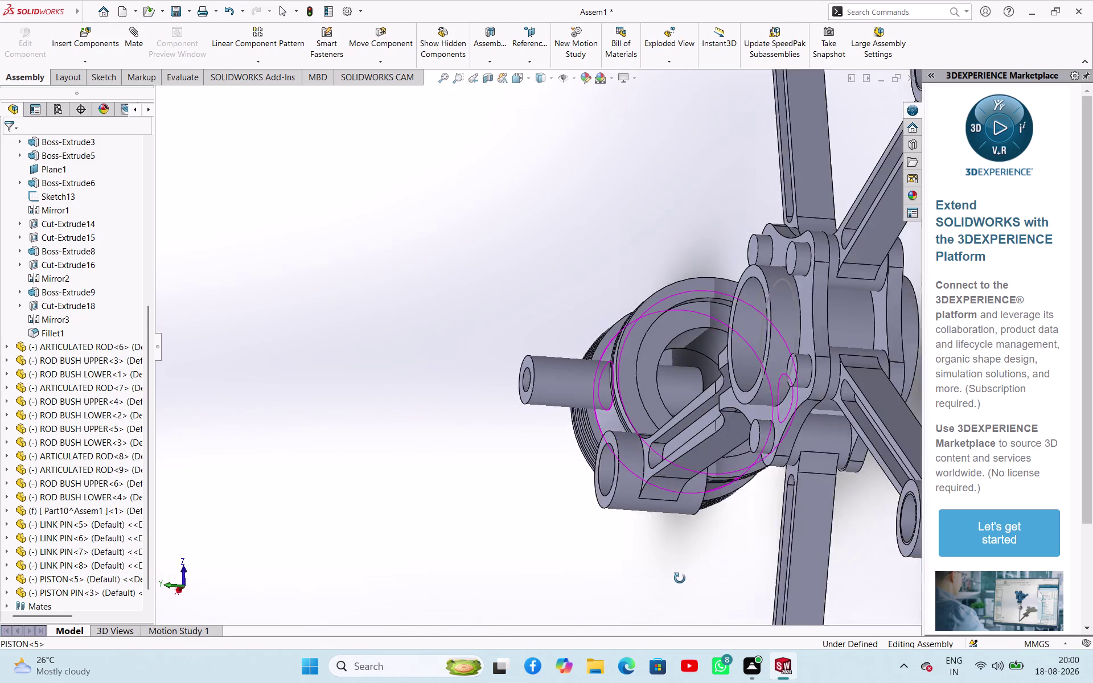
middle_drag(680, 580, 737, 526)
key(ctrl+z)
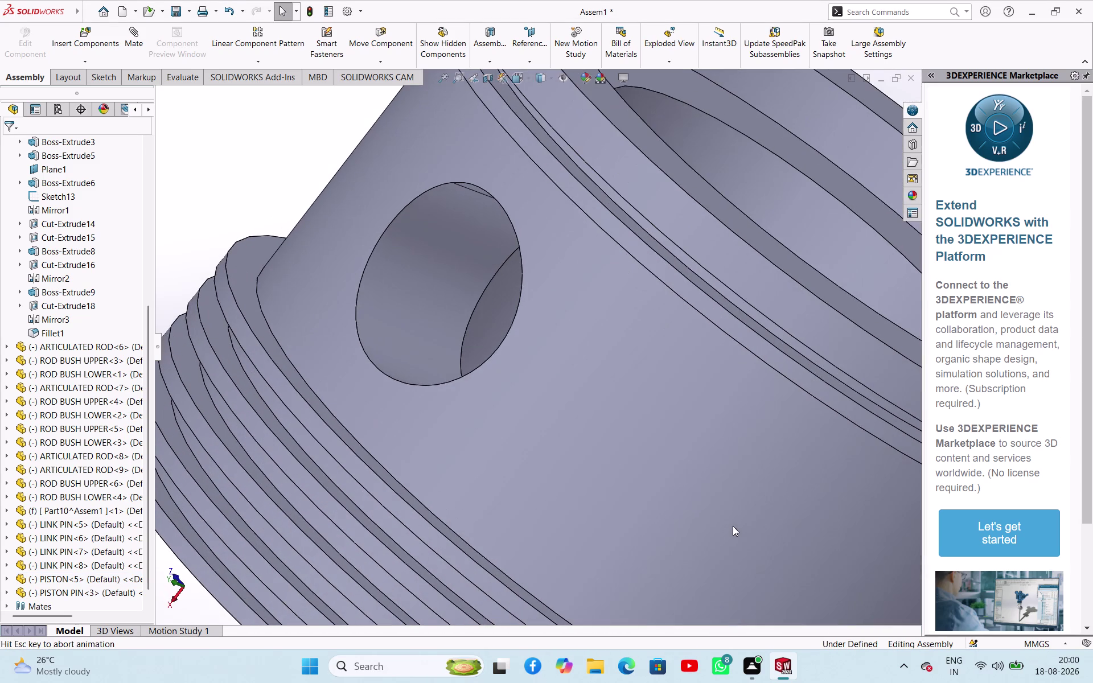
scroll(down, 3)
scroll(up, 3)
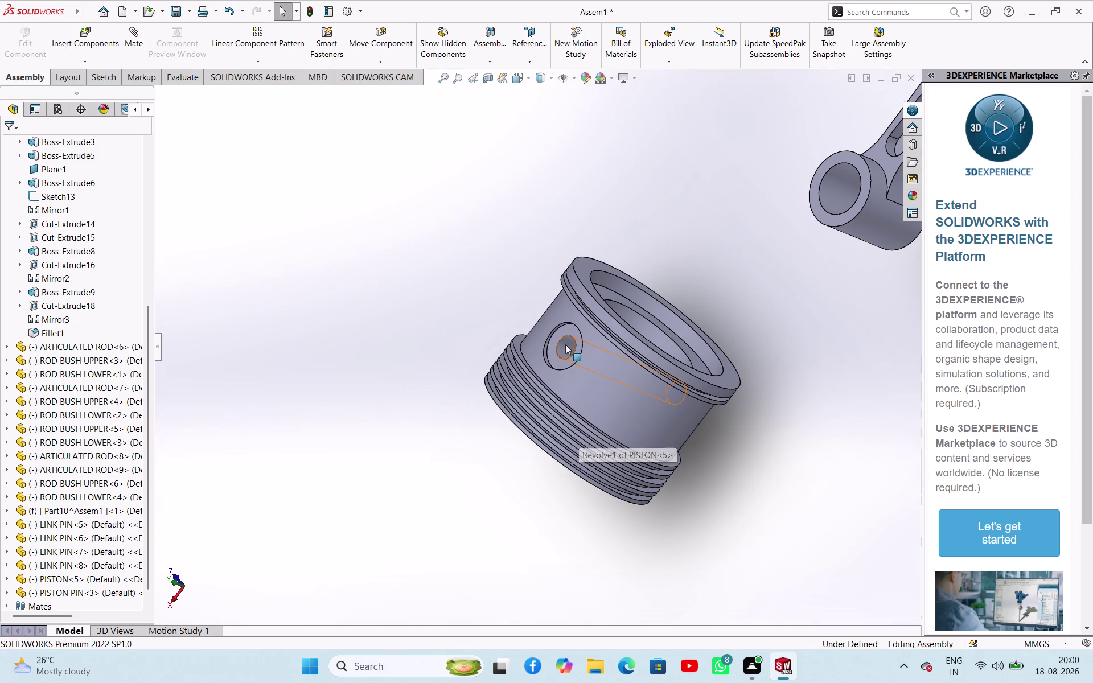
Apply a 40 mm distance mate between the piston face and pin end.
click(552, 340)
click(539, 337)
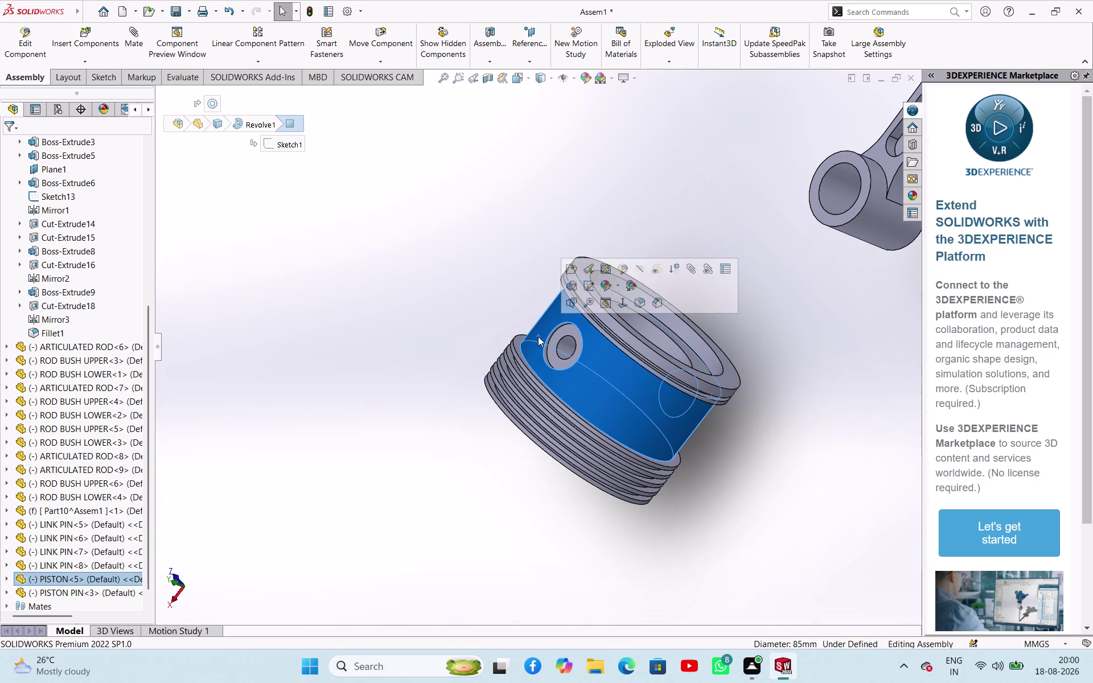
click(554, 341)
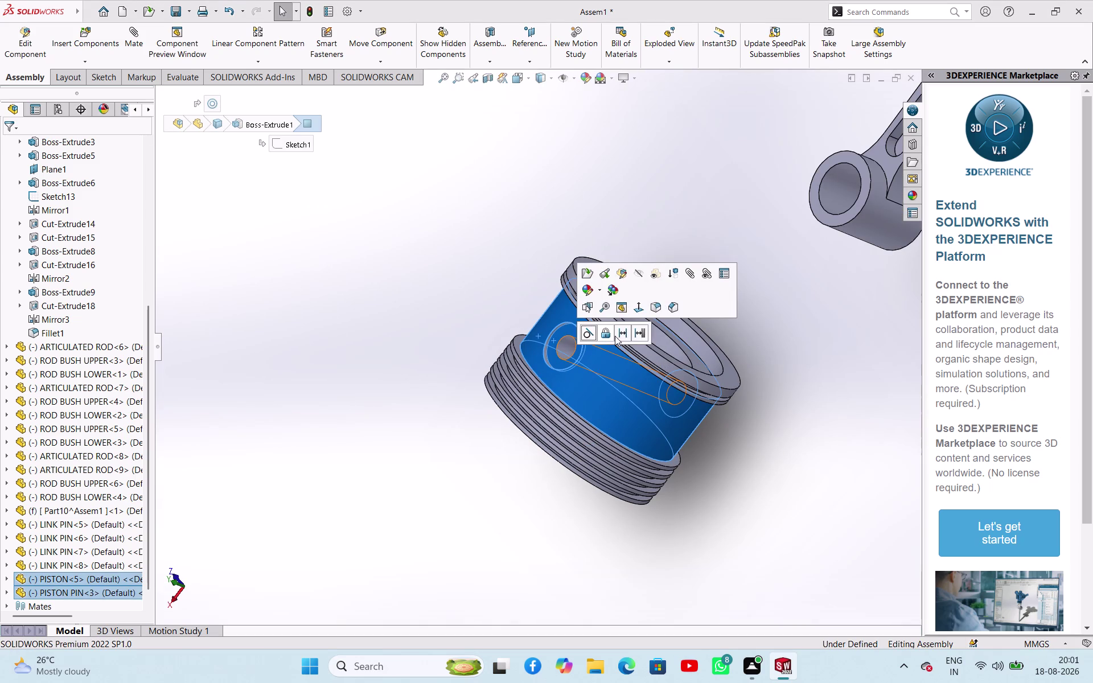
click(636, 334)
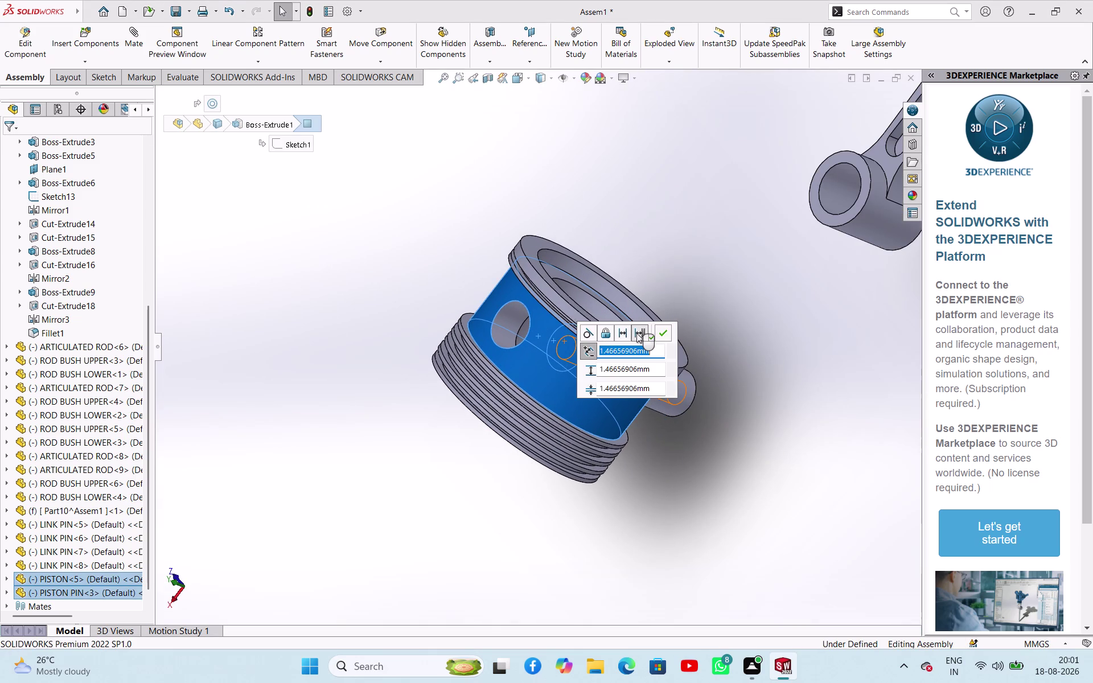
text(40)
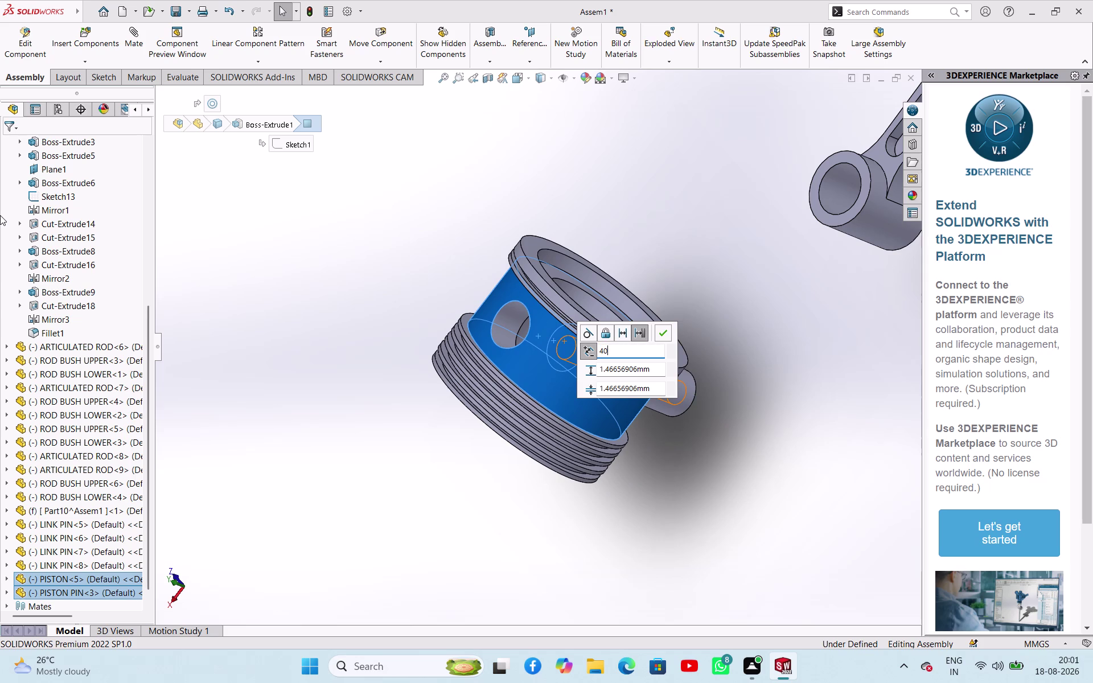
key(Return)
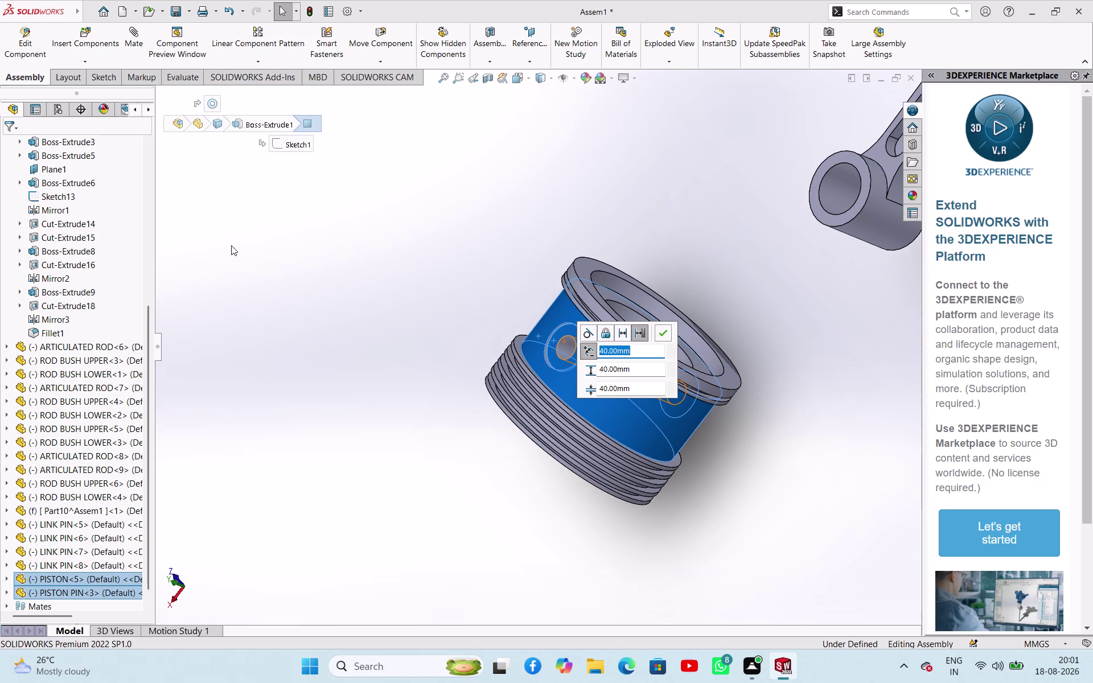
click(668, 335)
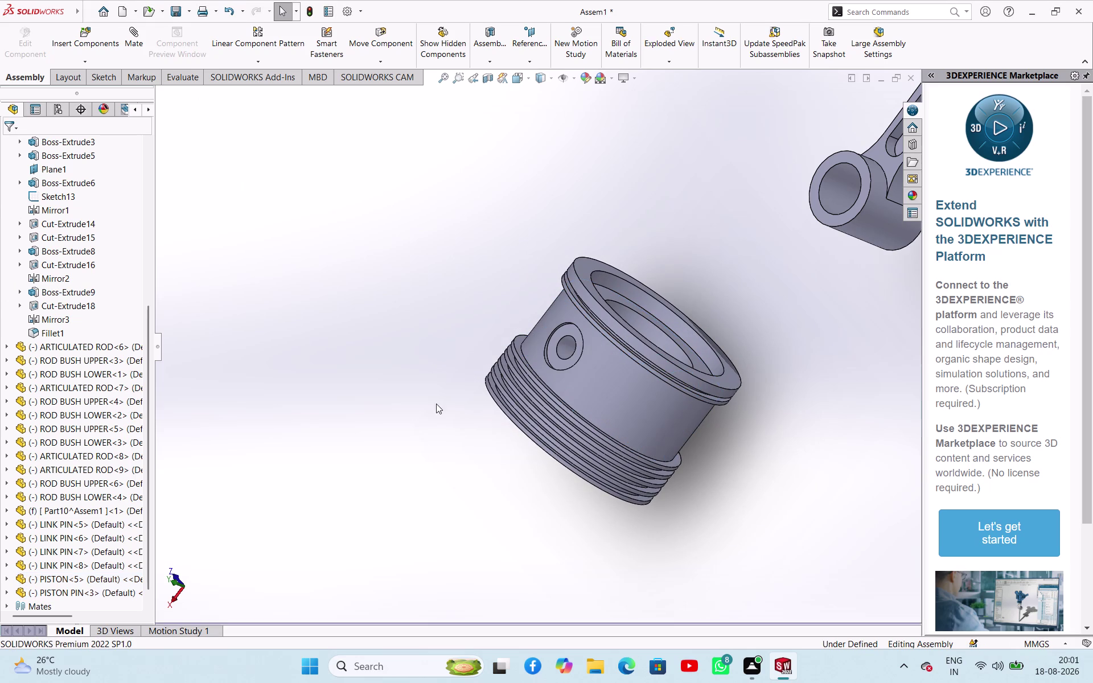
right_click(405, 404)
middle_click(429, 429)
Orbit and zoom until the master rod end is in view beside the piston.
click(364, 323)
middle_drag(385, 361, 372, 368)
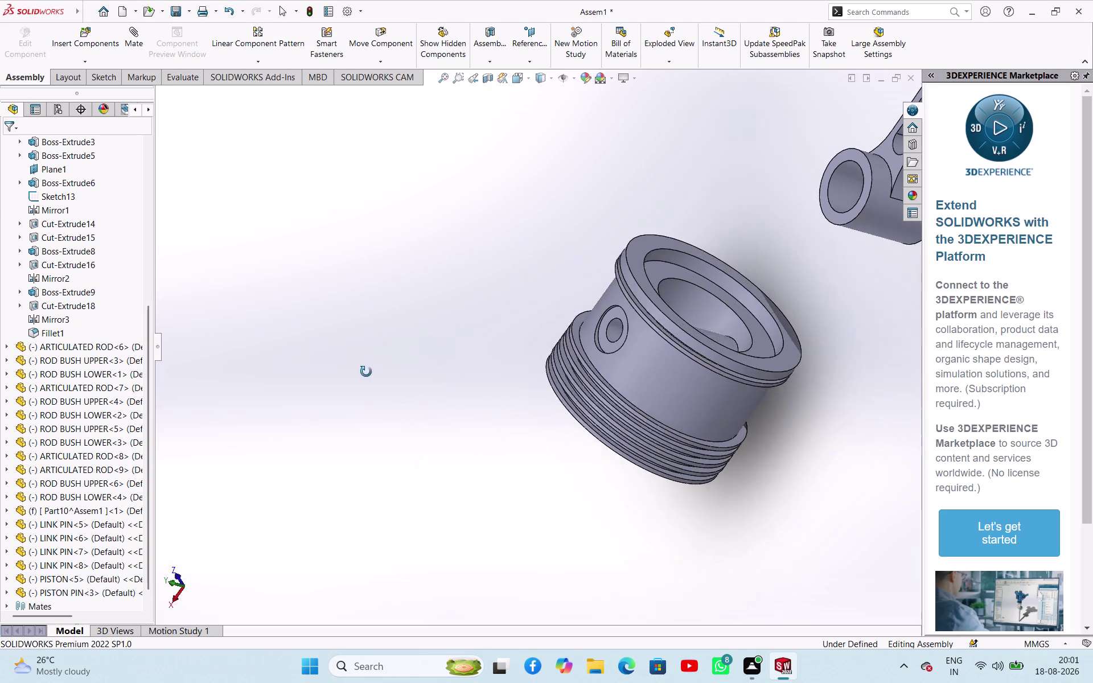
middle_drag(371, 369, 358, 381)
scroll(up, 3)
middle_drag(712, 350, 605, 309)
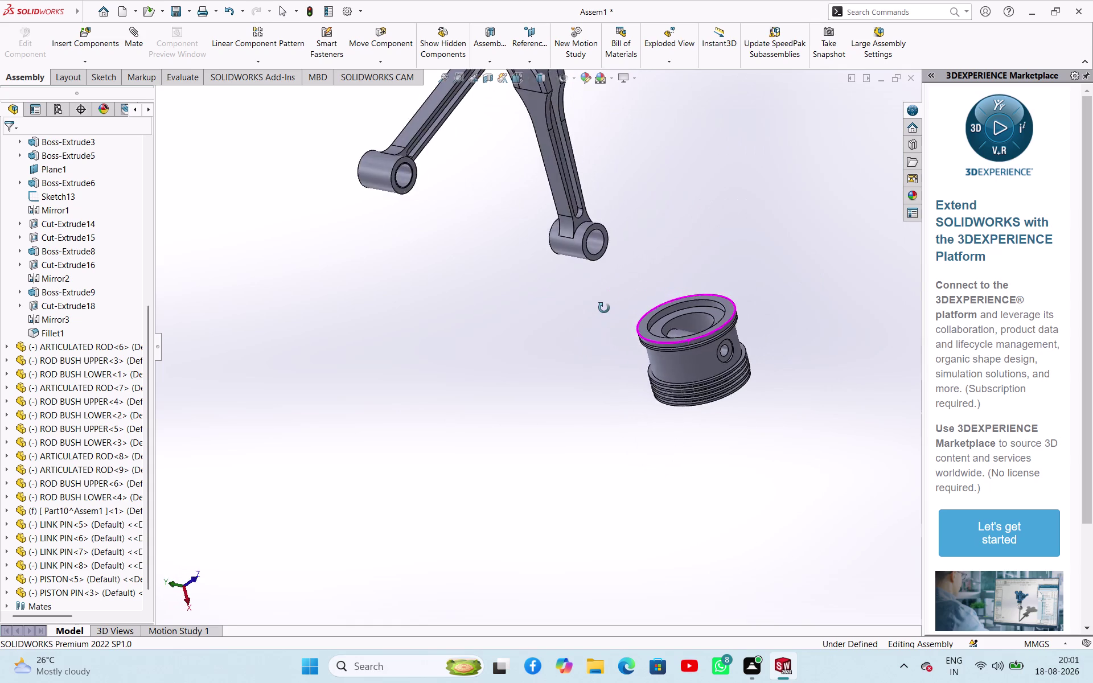
middle_drag(605, 309, 588, 267)
scroll(up, 3)
middle_drag(543, 420, 623, 412)
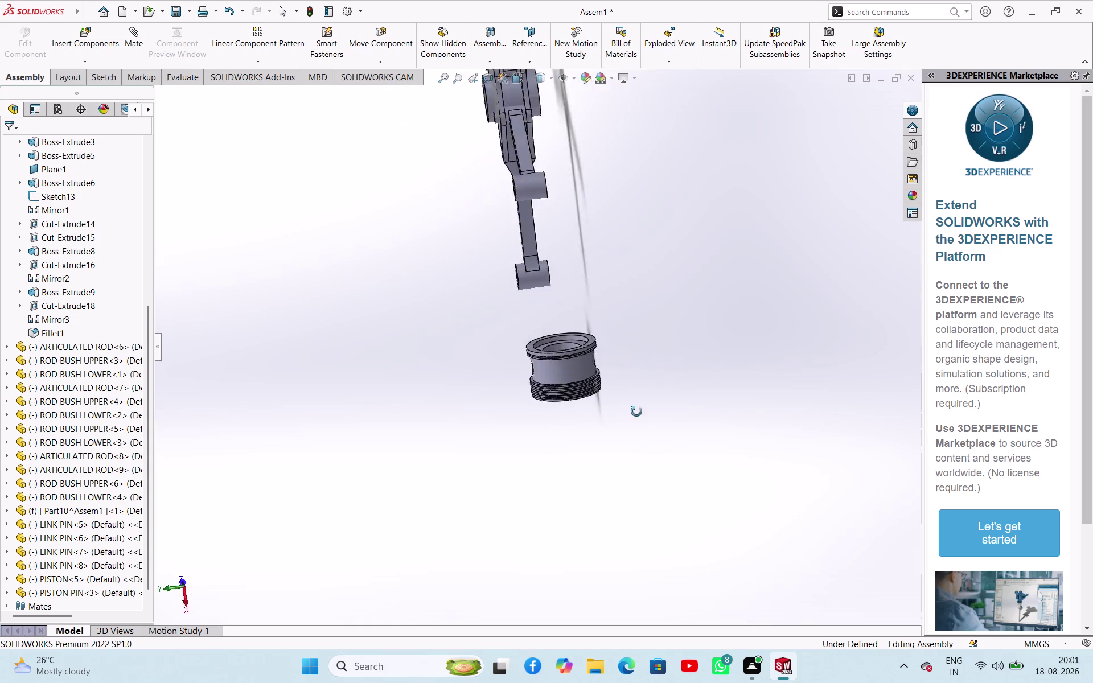
middle_drag(623, 413, 750, 355)
middle_drag(573, 385, 558, 398)
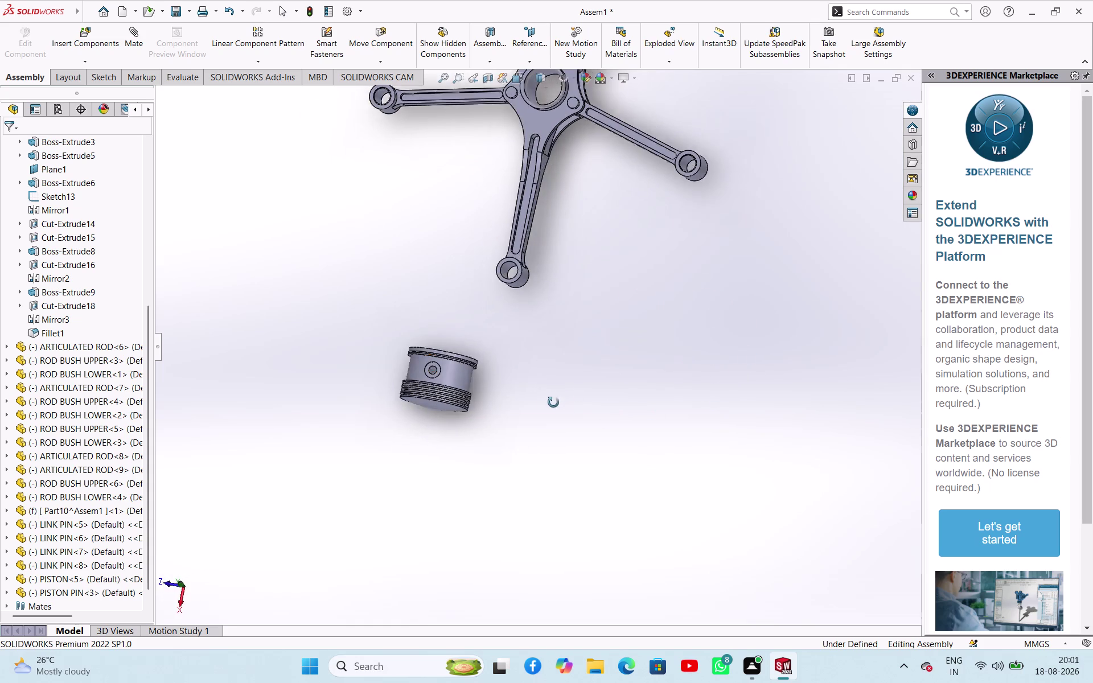
middle_drag(558, 398, 541, 517)
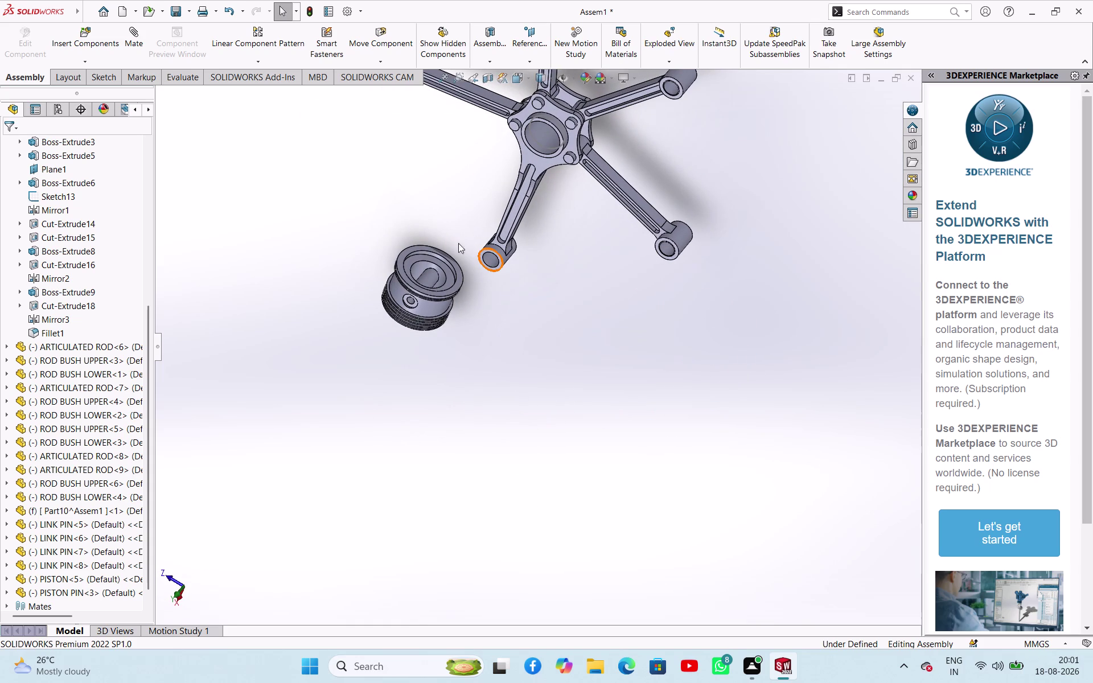
Mate the piston's cylindrical face concentric with the master rod's end boss.
click(427, 275)
click(492, 258)
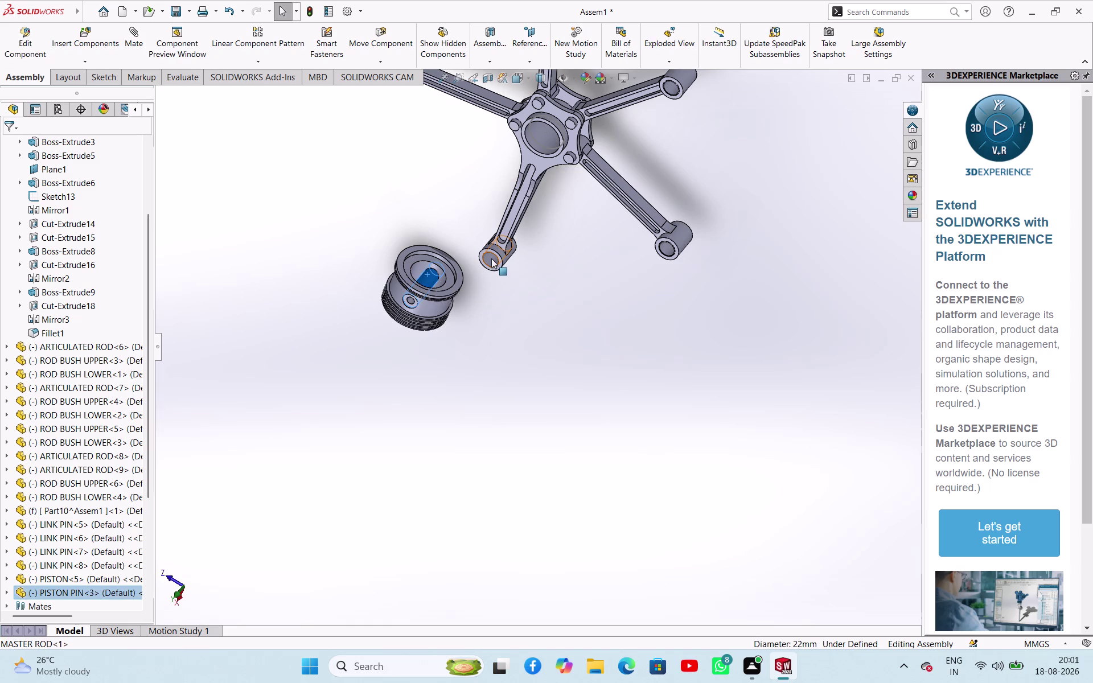
click(575, 251)
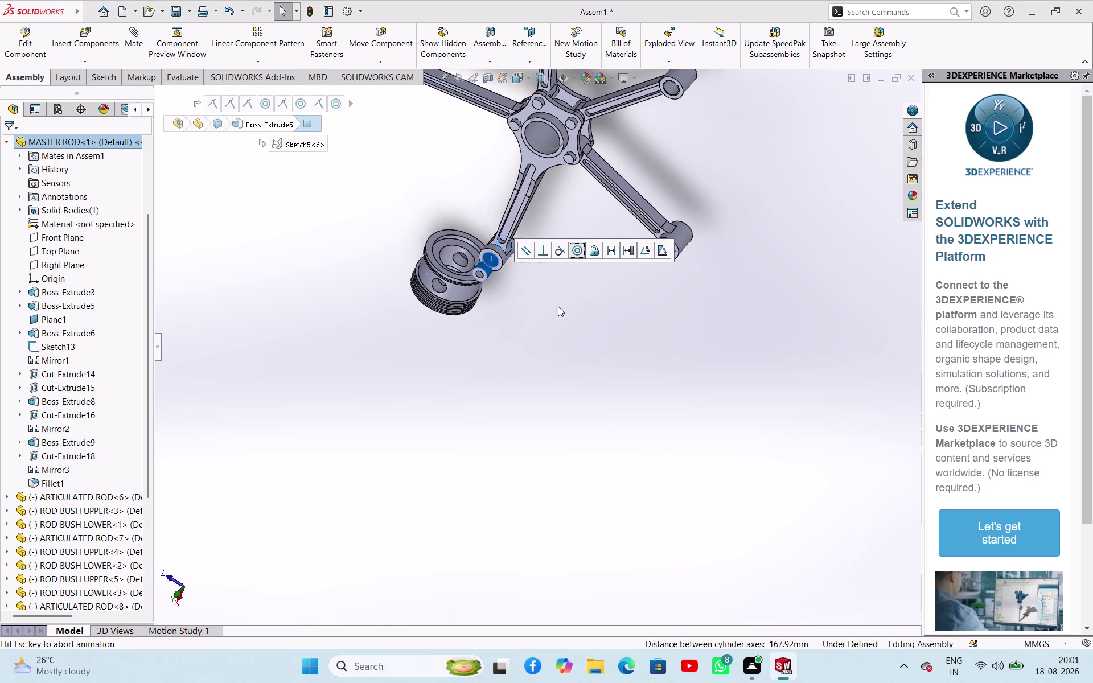
click(544, 336)
middle_drag(539, 318, 505, 340)
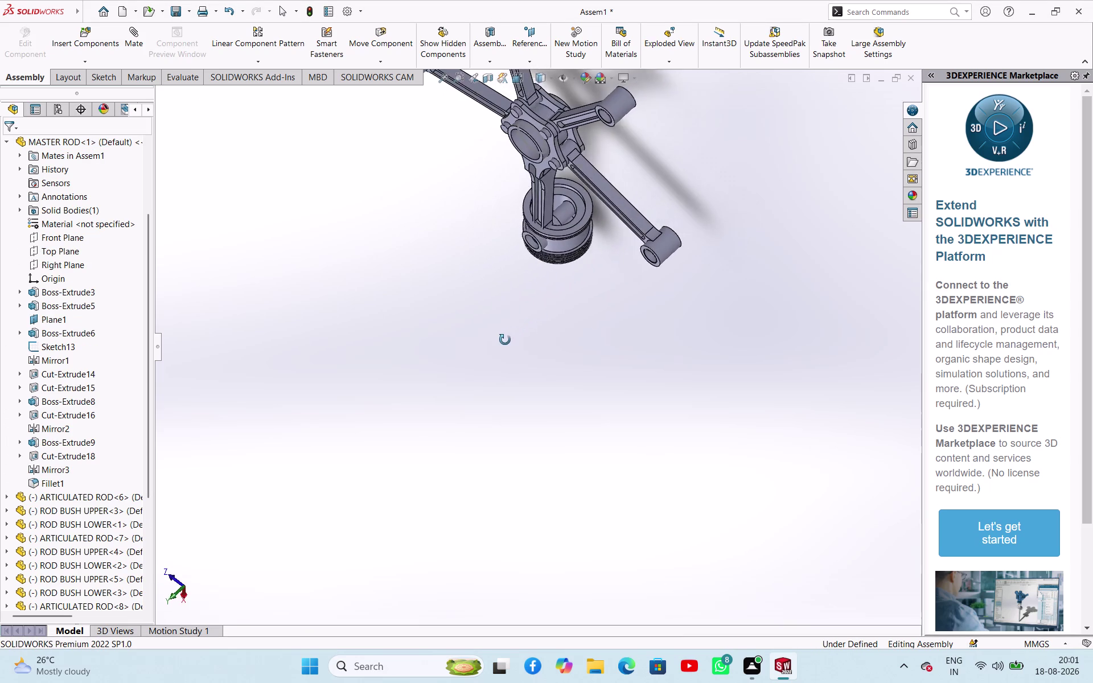
middle_drag(505, 340, 539, 329)
Spin the piston about the shared axis and inspect the rod end inside it.
drag(524, 253, 508, 261)
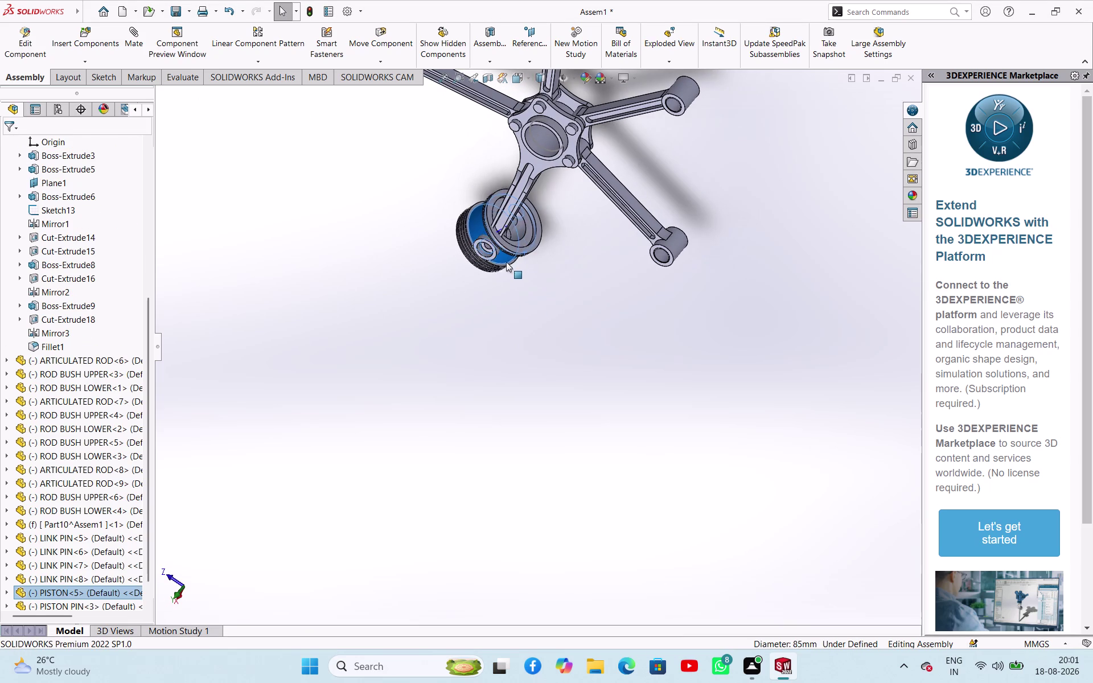
drag(507, 260, 518, 321)
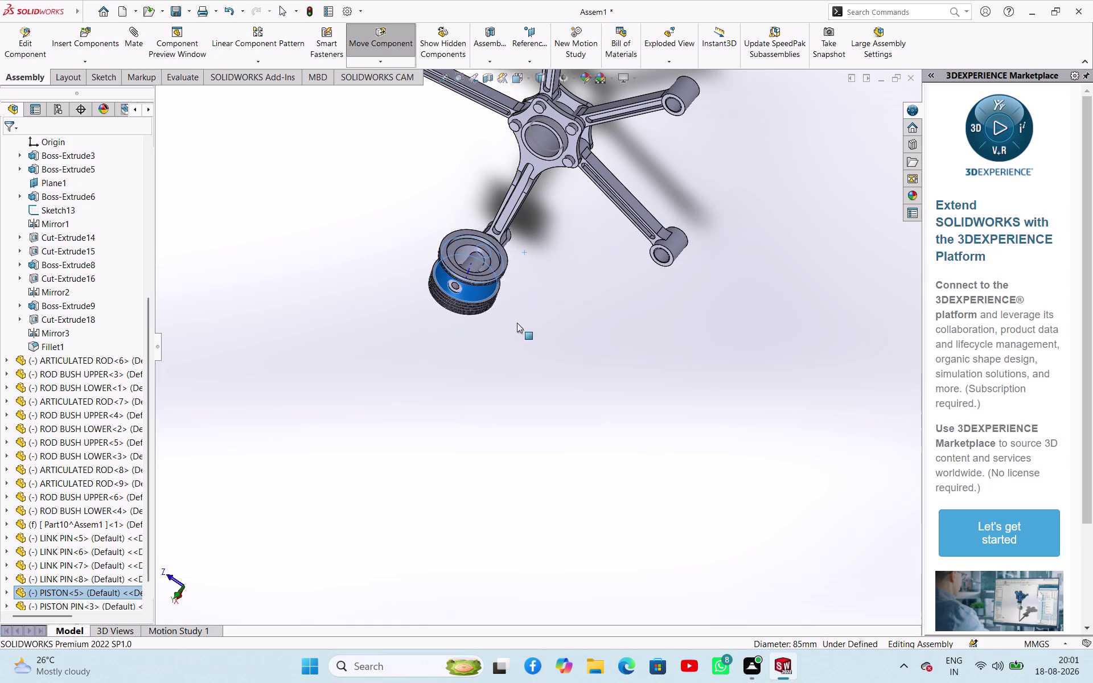
drag(518, 321, 542, 314)
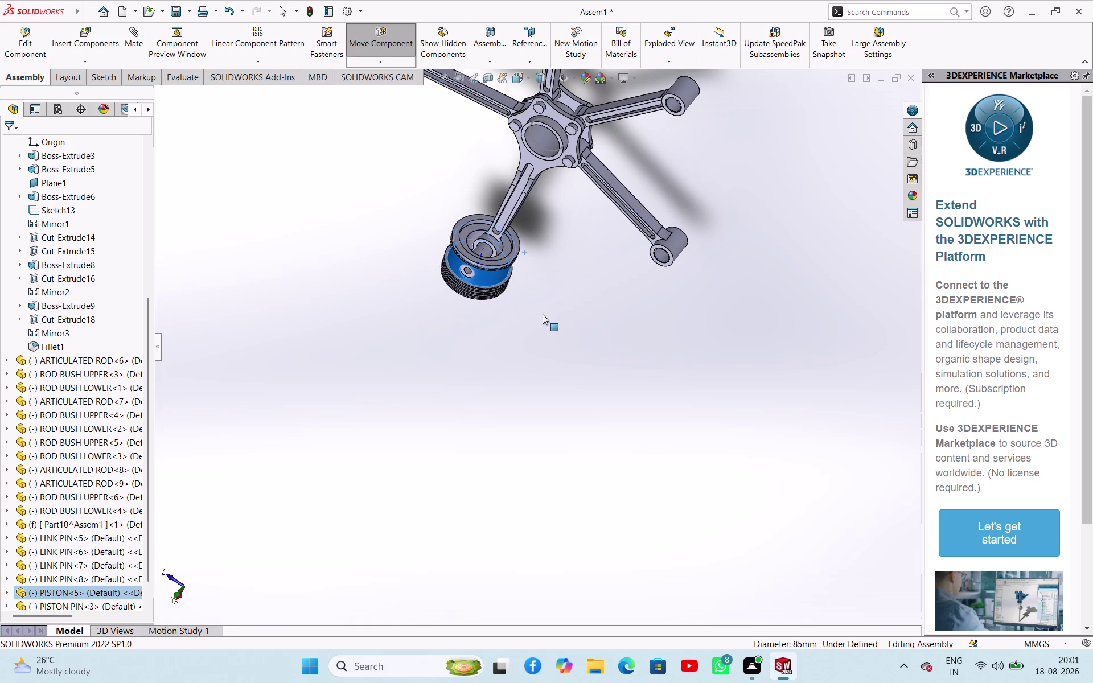
drag(542, 314, 523, 336)
click(551, 284)
scroll(down, 3)
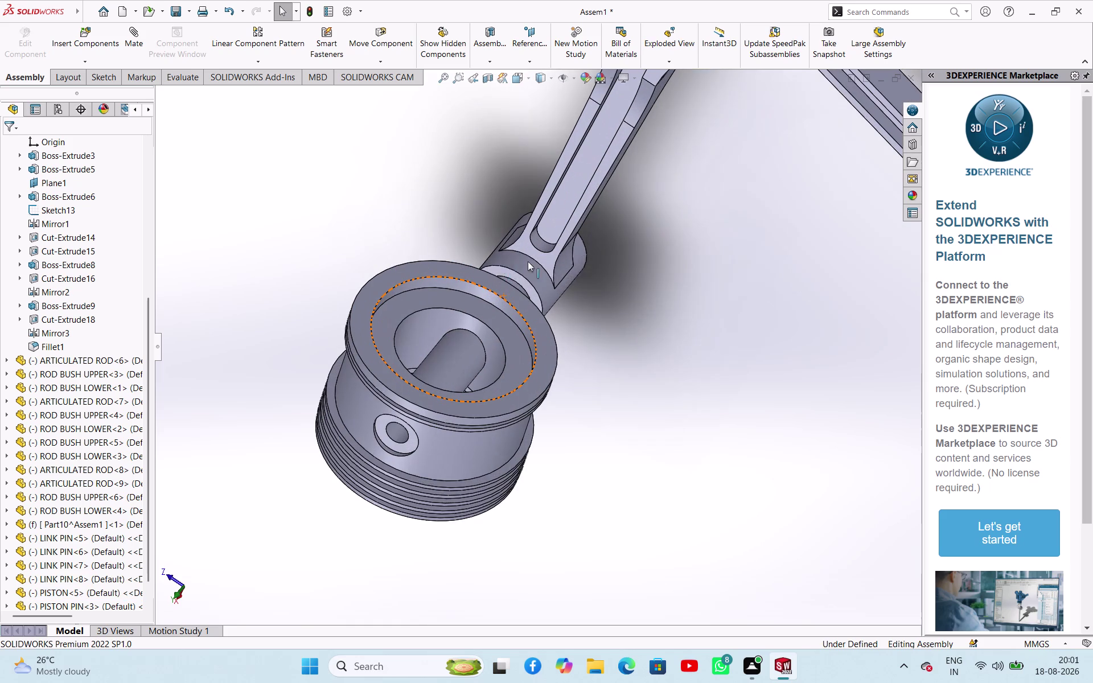
click(530, 287)
middle_drag(623, 329, 623, 336)
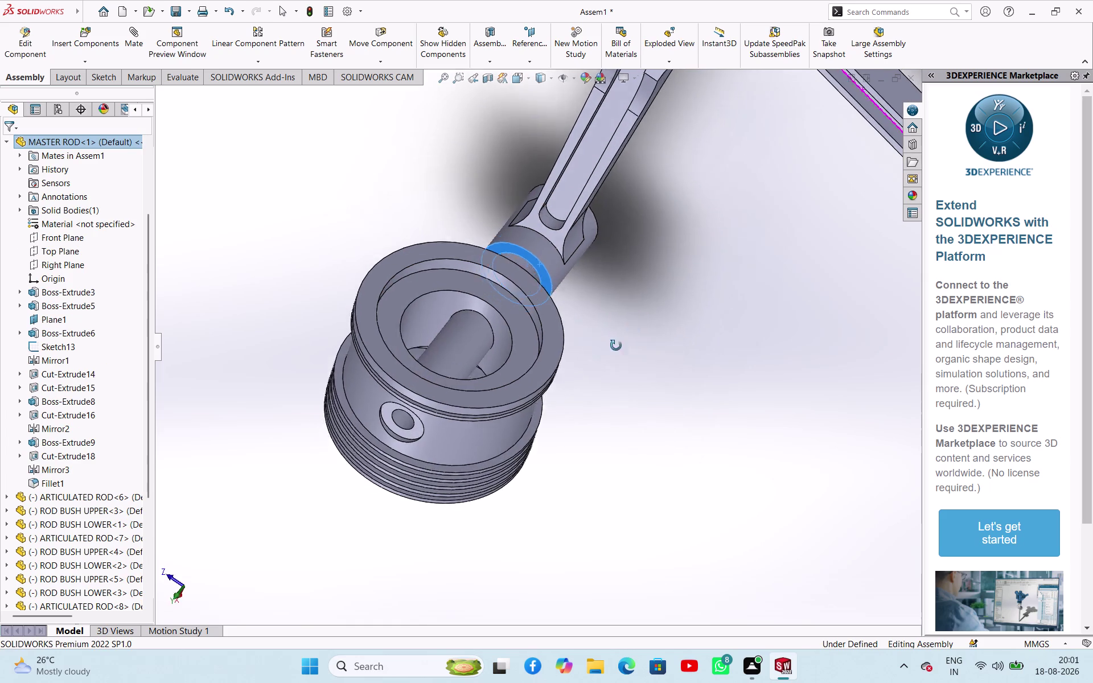
middle_drag(623, 336, 559, 407)
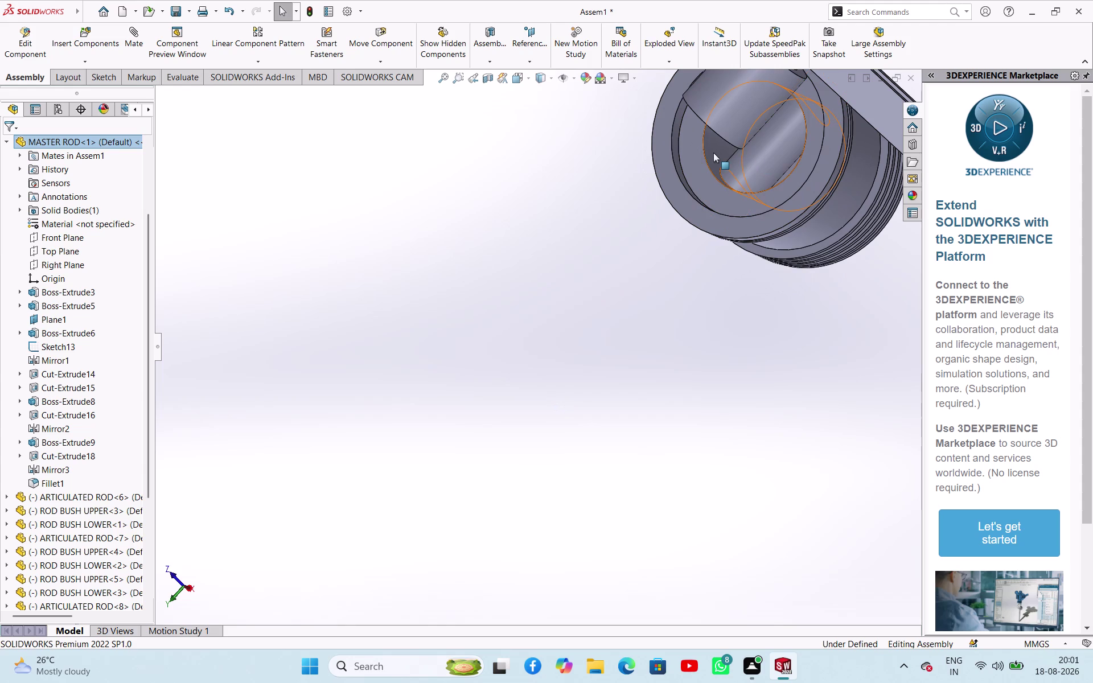
Add a 10 mm distance mate between the piston's inner face and the rod face.
click(713, 152)
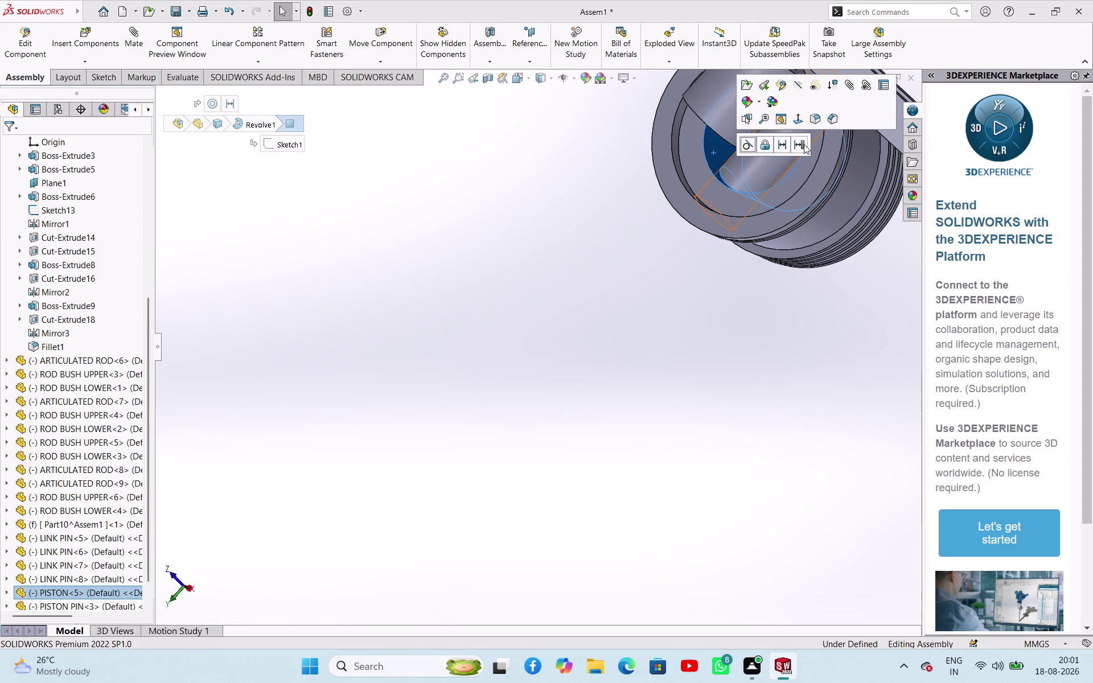
click(797, 141)
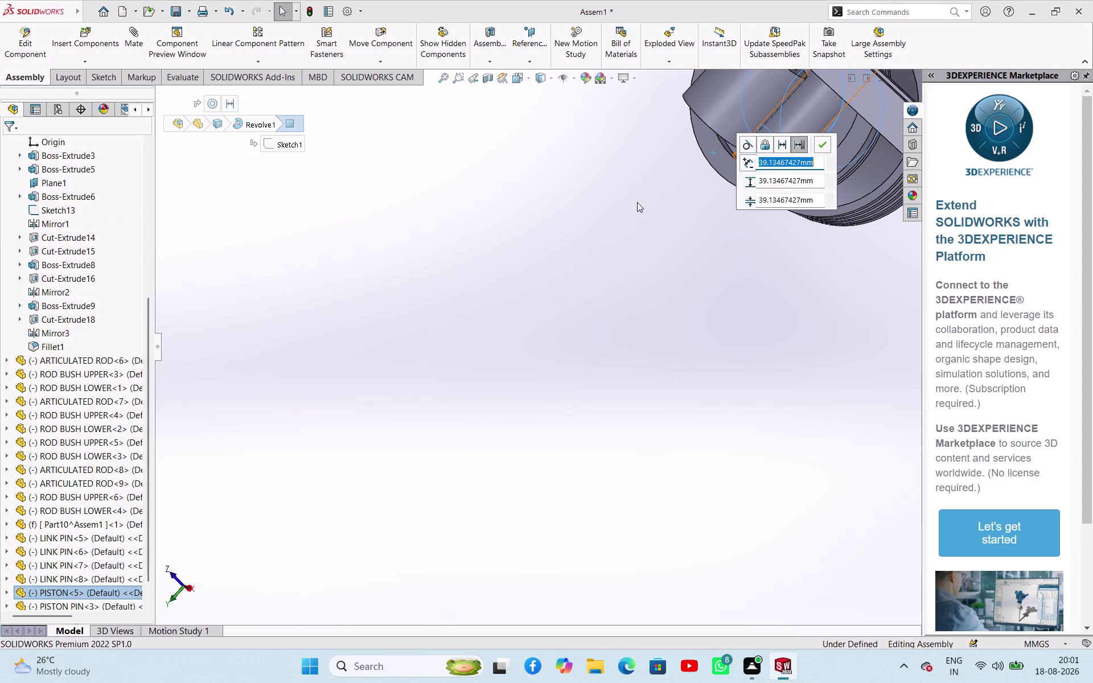
text(10)
key(Return)
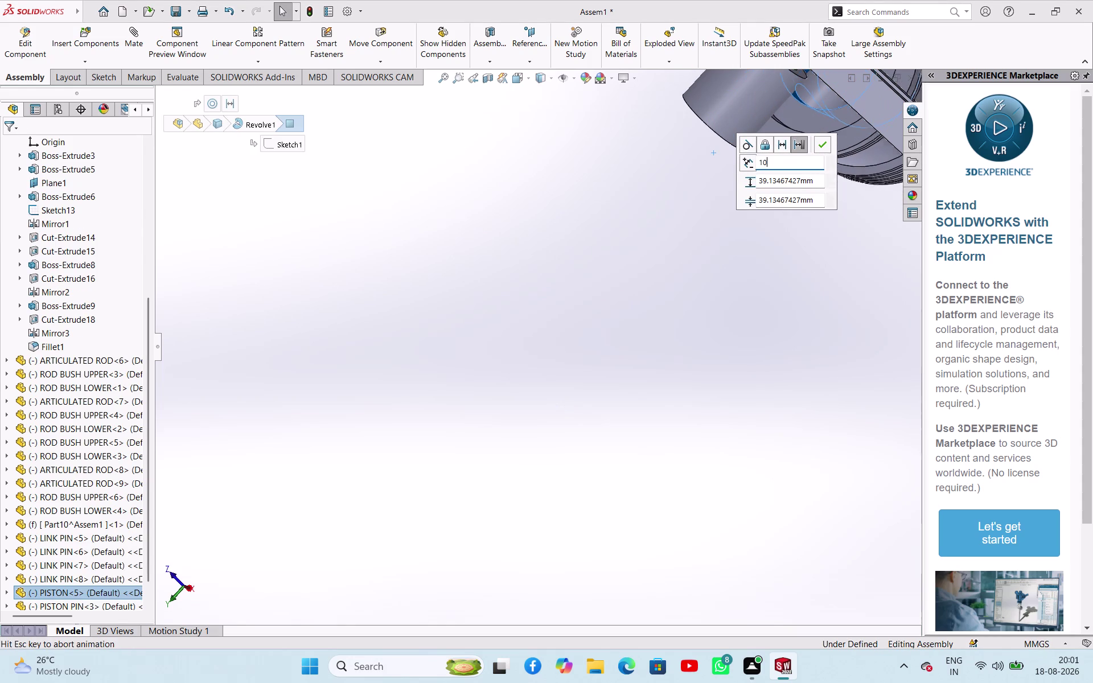
scroll(up, 3)
scroll(up, 3)
right_click(535, 353)
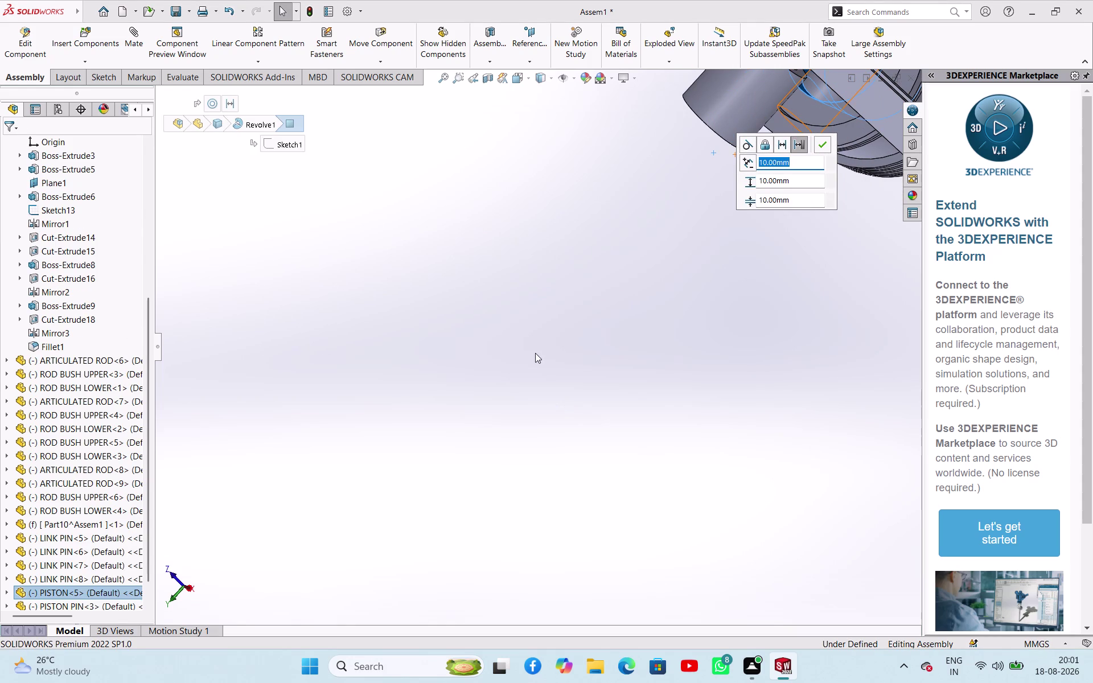
click(818, 140)
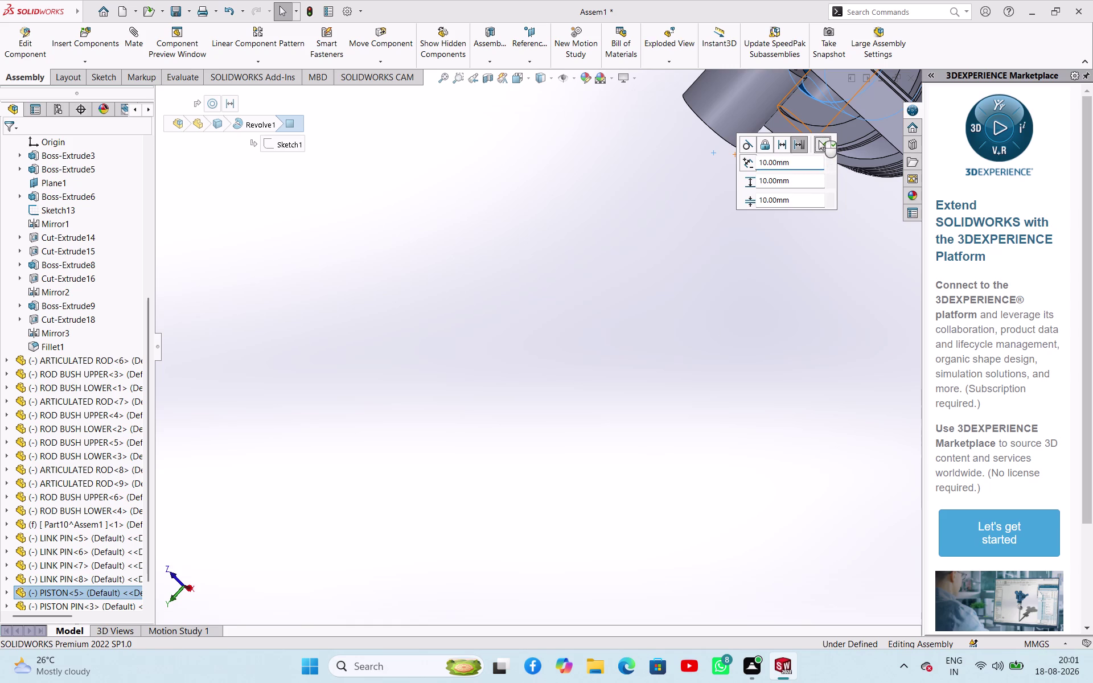
Zoom out and orbit to view the whole assembly, undoing two stray changes.
right_click(819, 140)
click(710, 254)
scroll(up, 3)
middle_drag(562, 380, 615, 350)
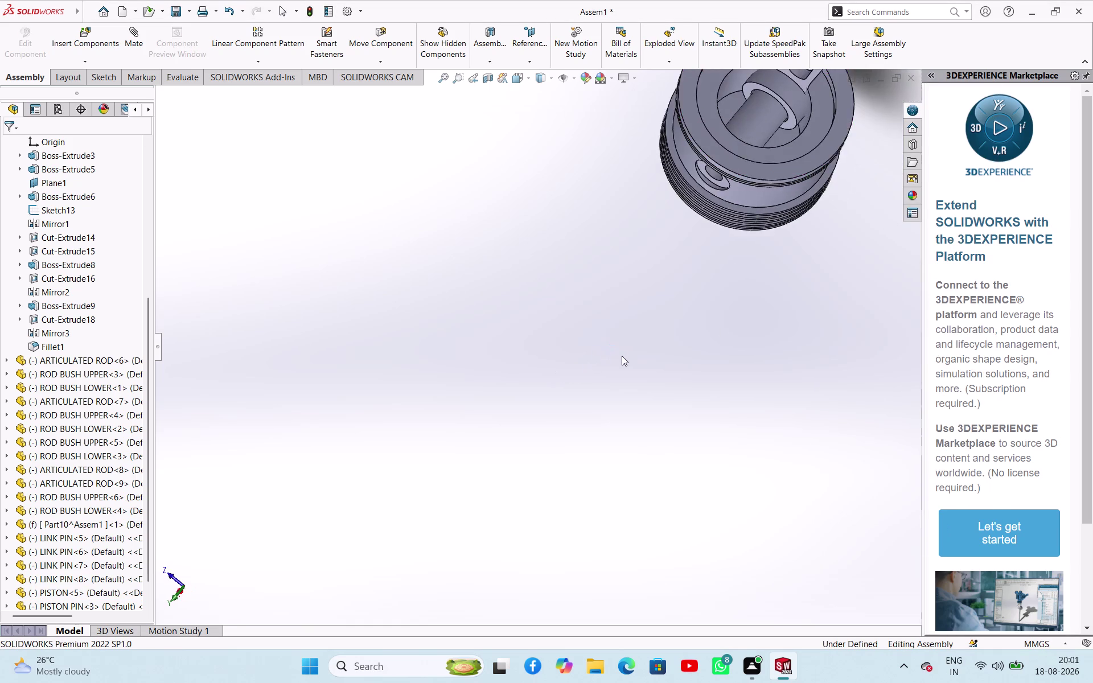
scroll(up, 3)
middle_drag(624, 389, 658, 350)
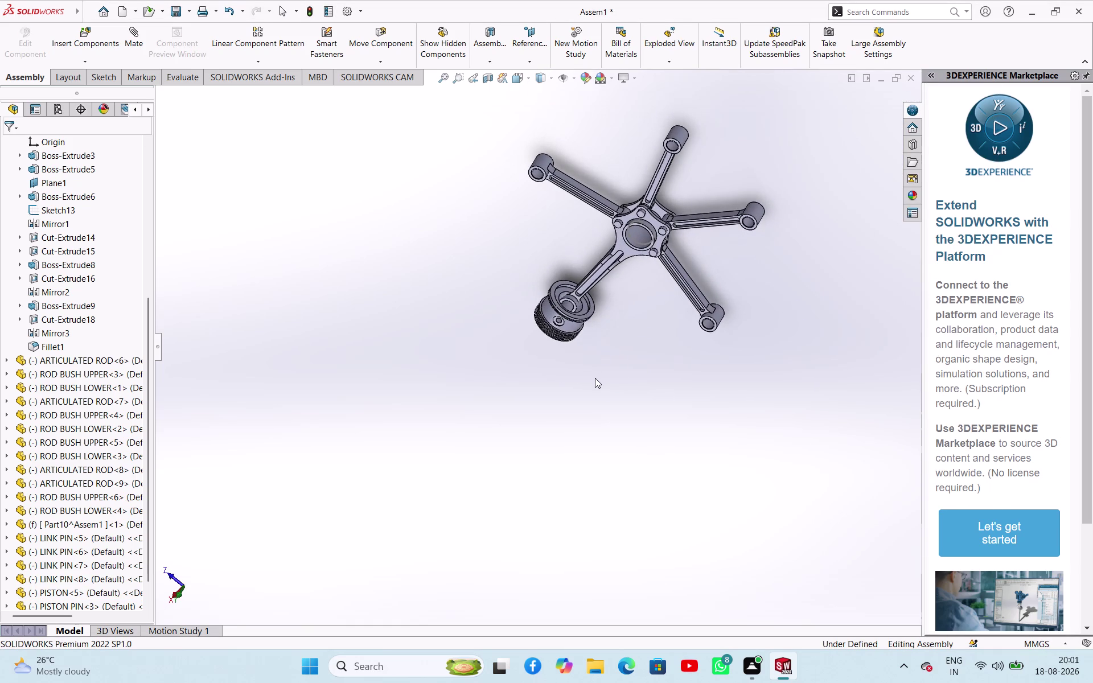
middle_drag(608, 392, 574, 241)
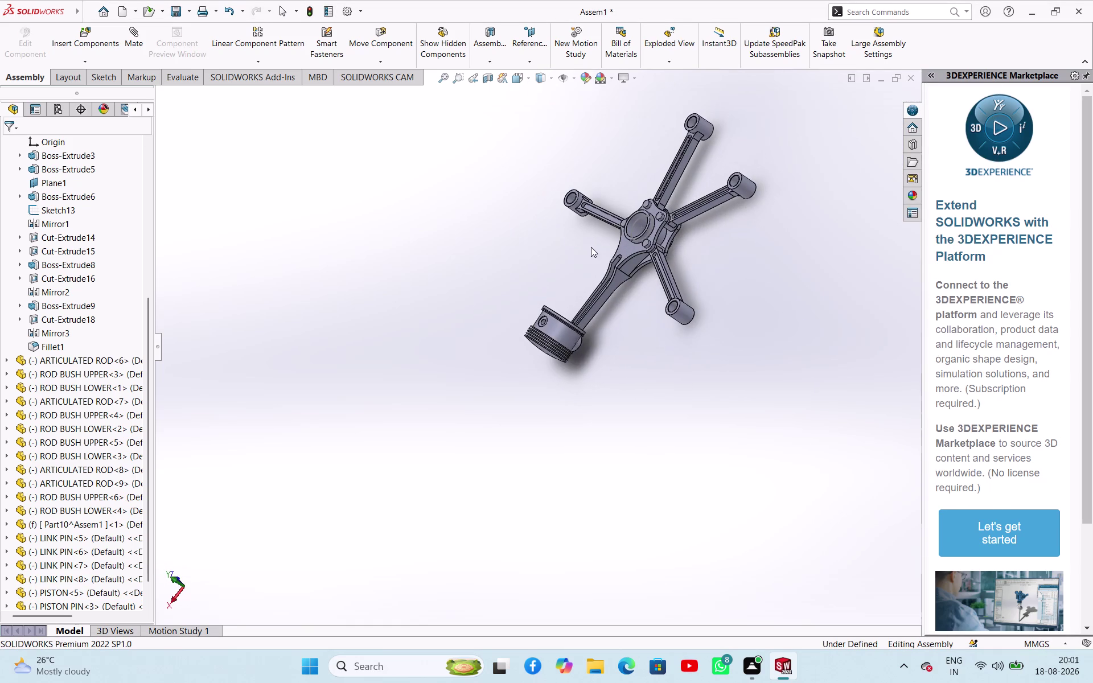
click(568, 343)
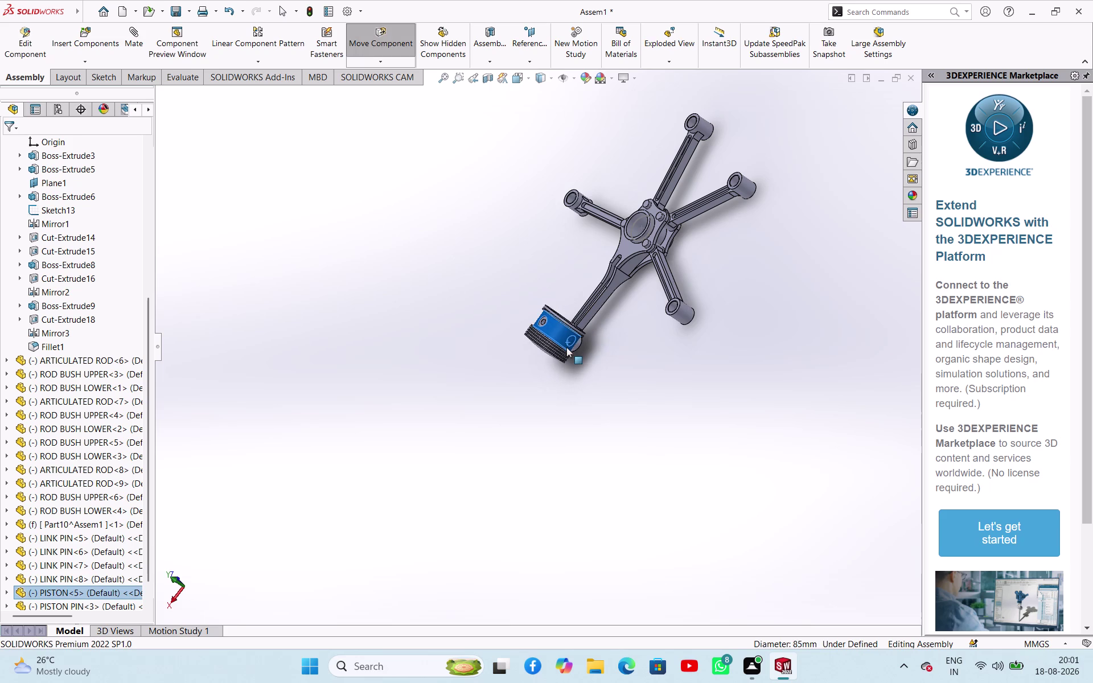
key(ctrl+z)
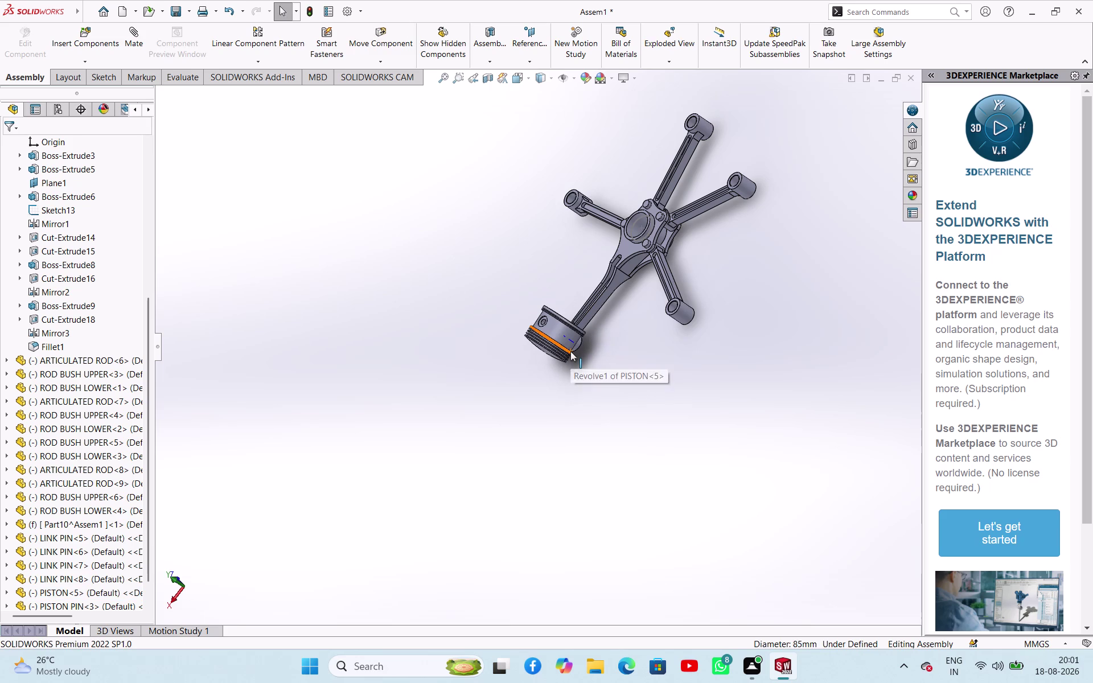
key(ctrl+z)
scroll(up, 3)
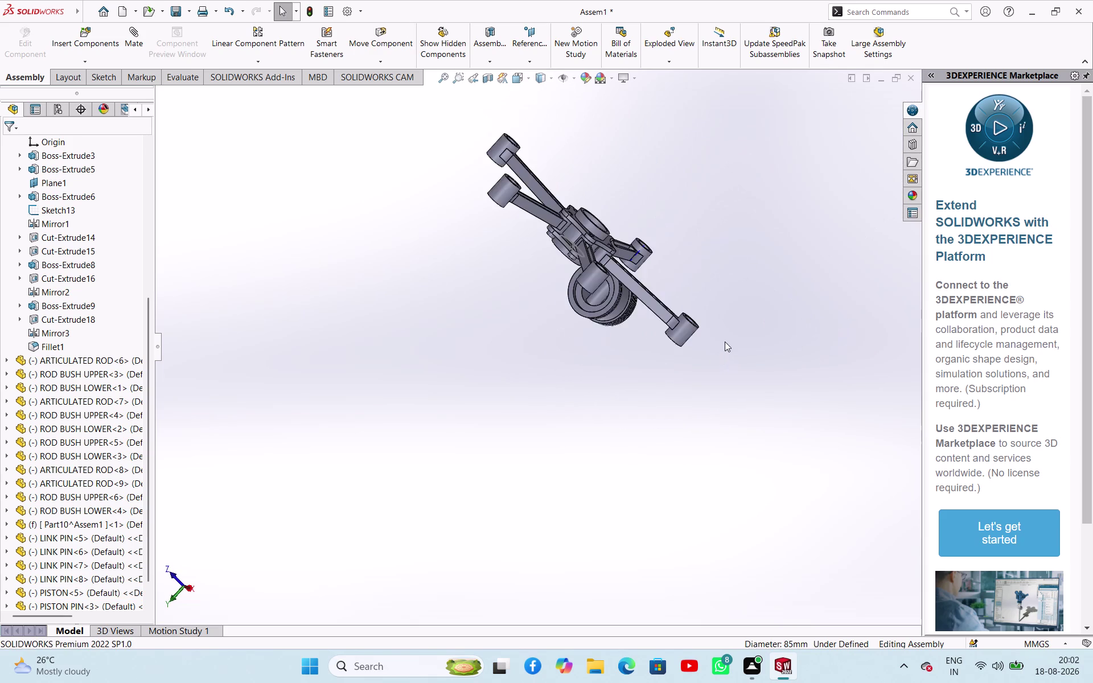
middle_drag(670, 371, 767, 378)
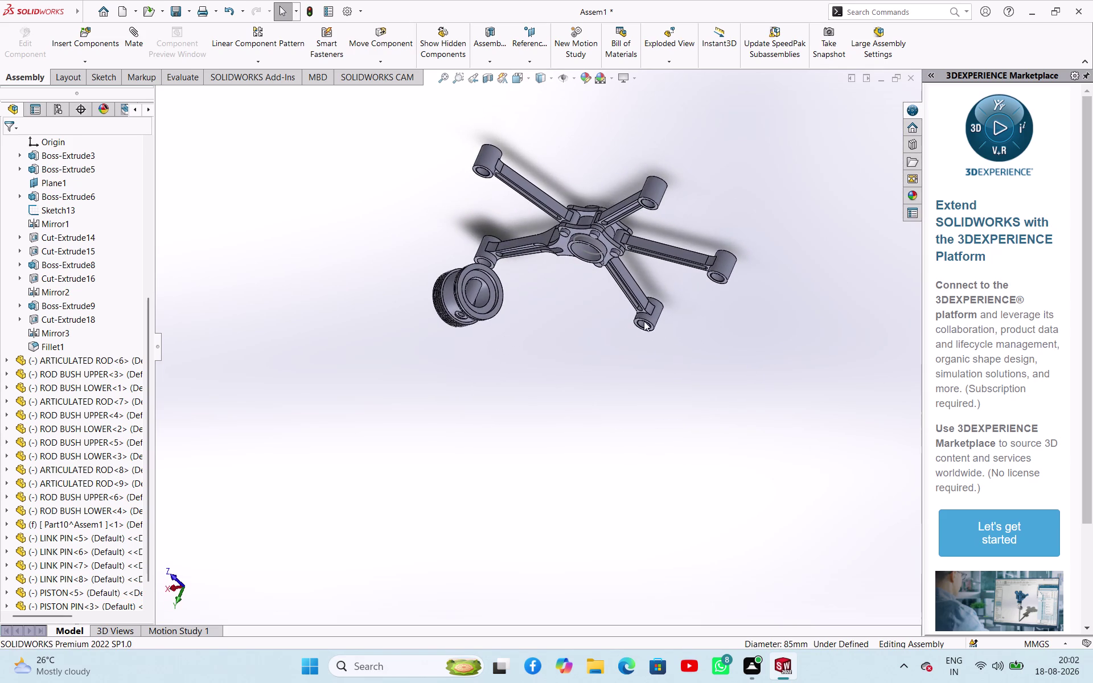
Make the piston pin bore concentric with the master rod end boss, then orbit underneath.
scroll(down, 3)
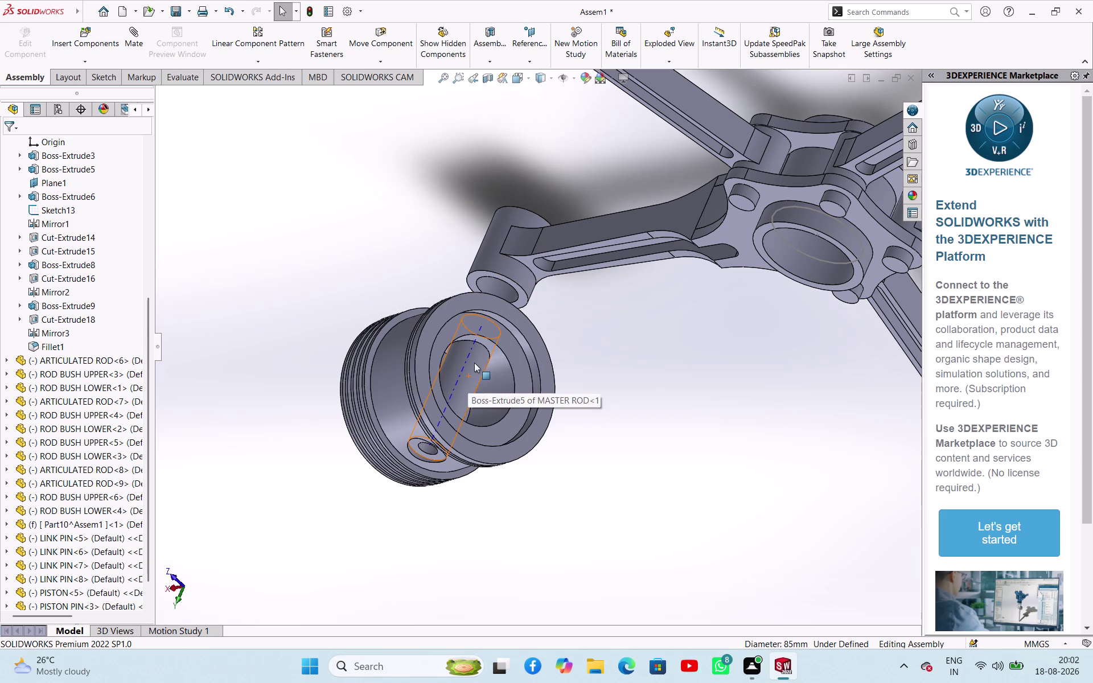
click(467, 374)
click(504, 286)
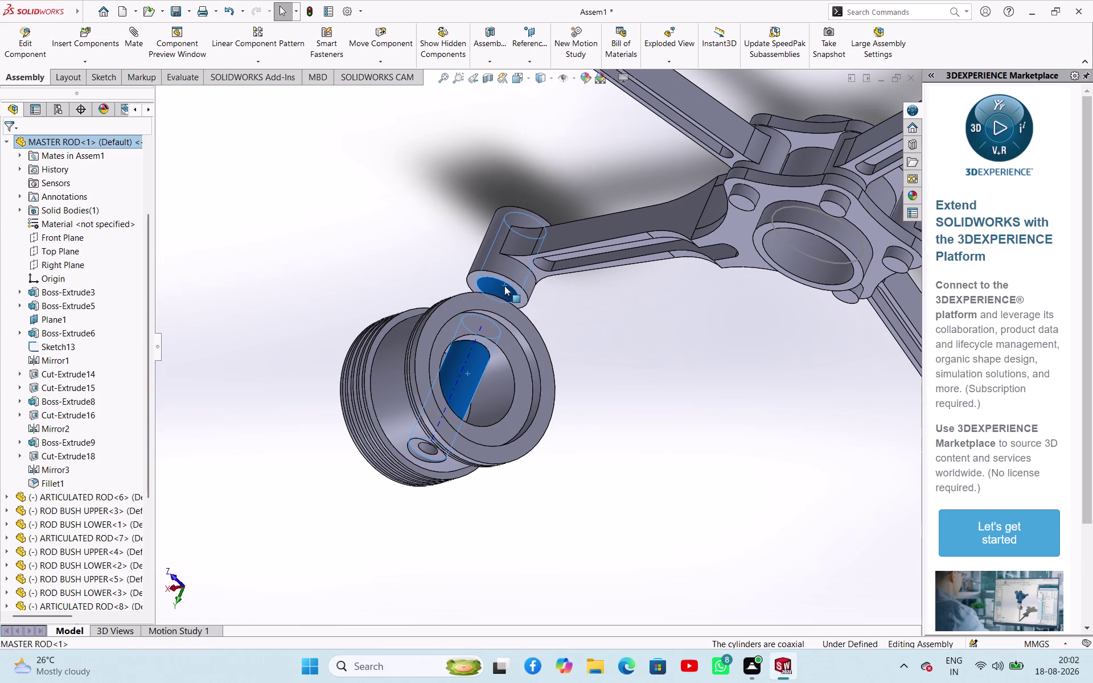
click(588, 275)
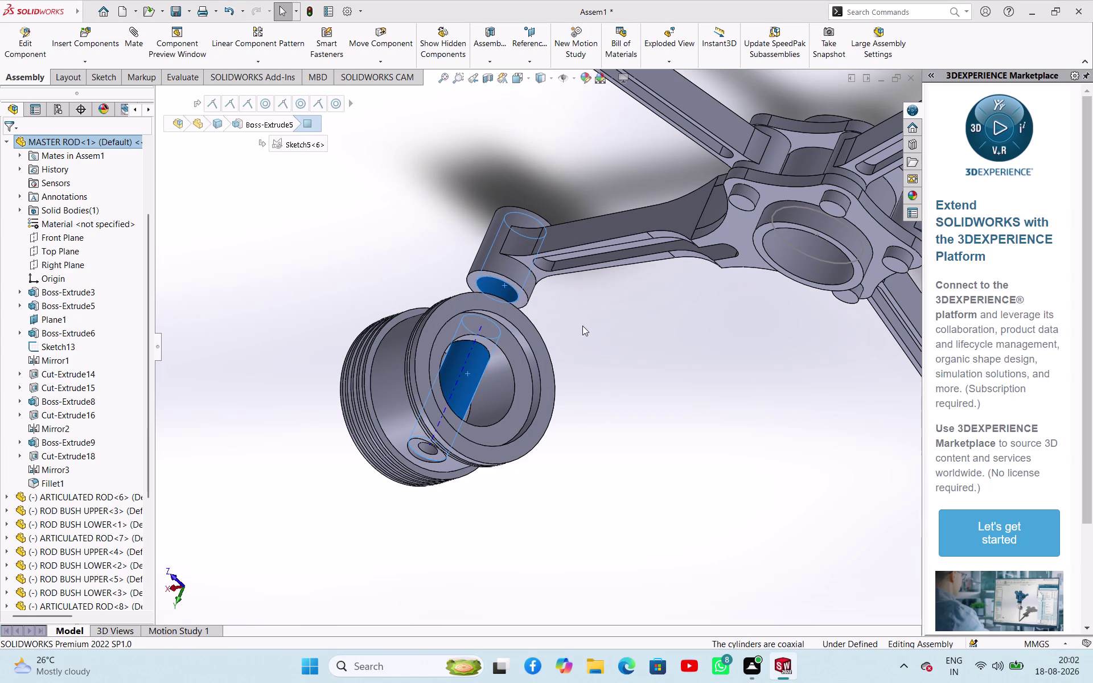
click(597, 341)
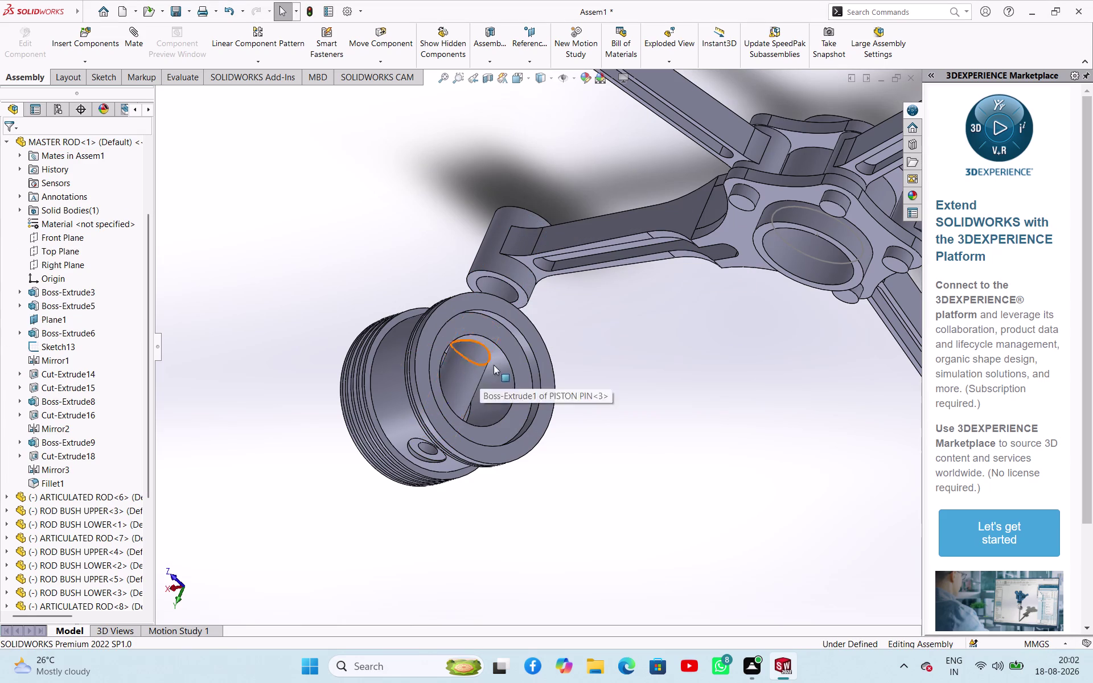
click(524, 300)
middle_drag(580, 353, 517, 478)
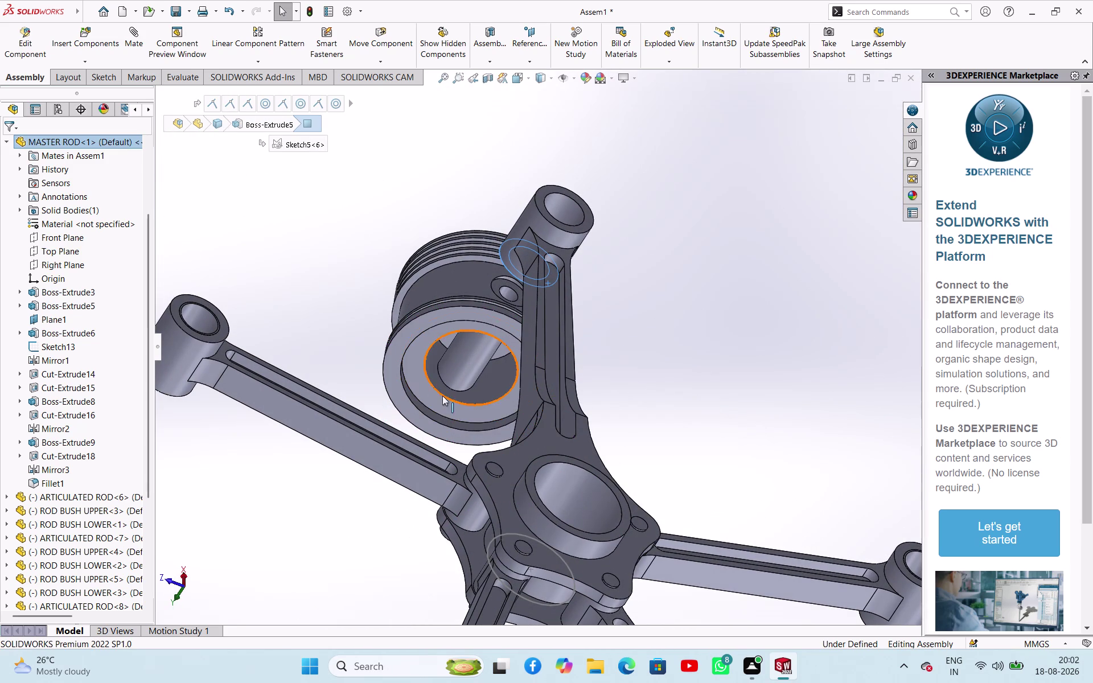
click(442, 386)
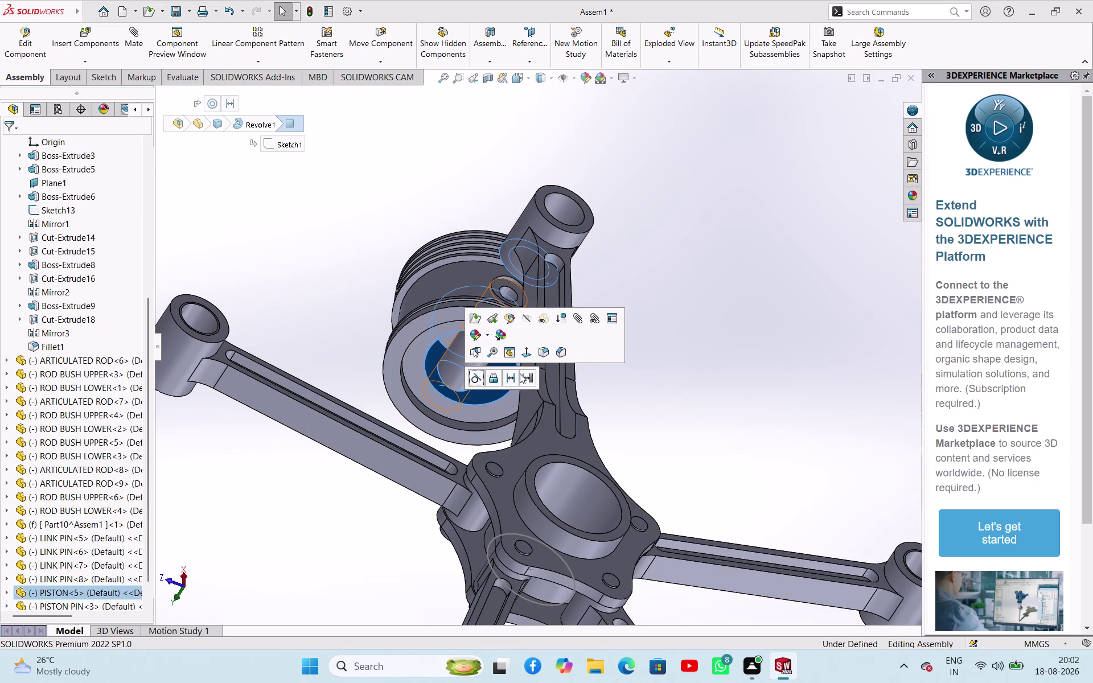
Enter a 5 mm distance mate on the piston, then close it without applying.
click(523, 380)
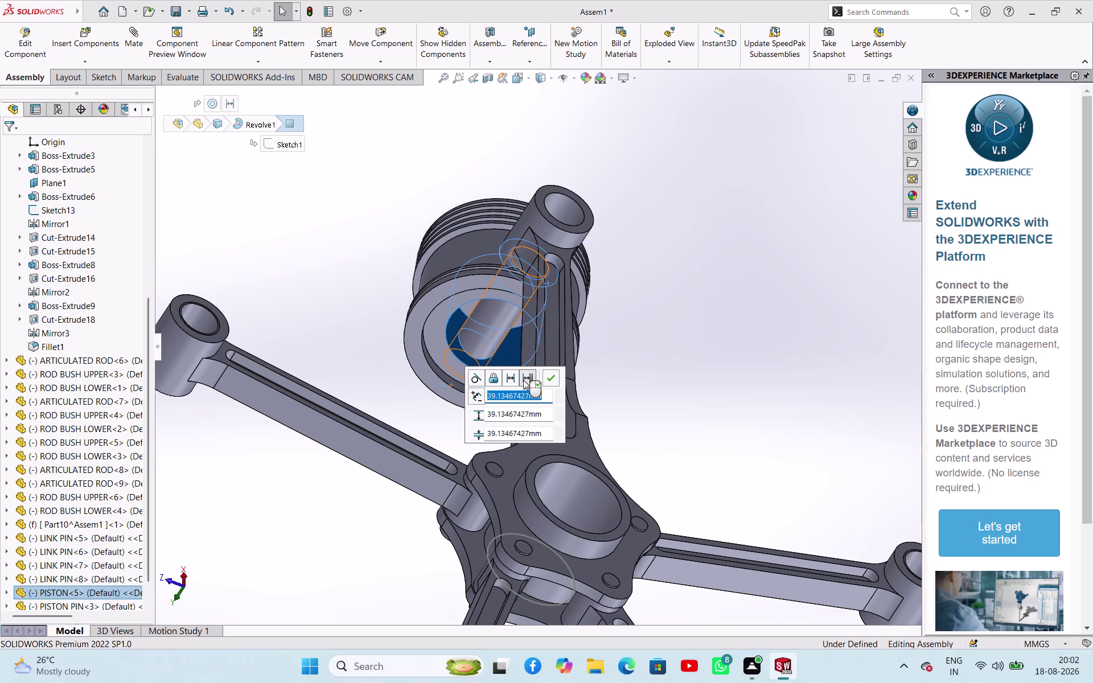
key(3)
key(Return)
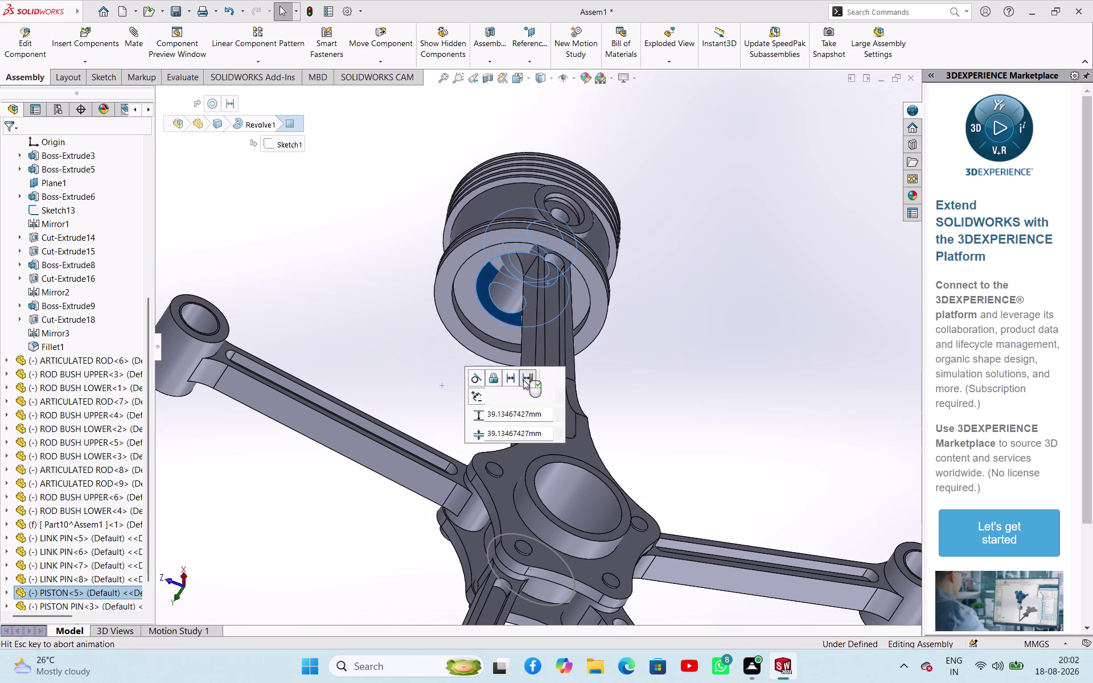
key(5)
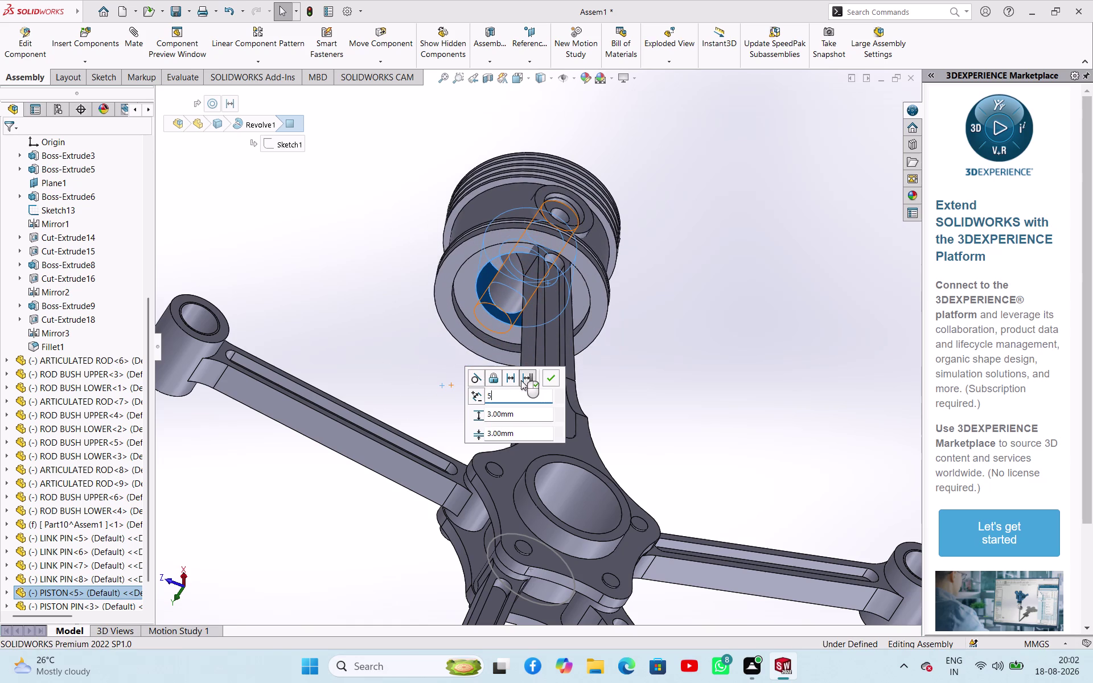
key(Return)
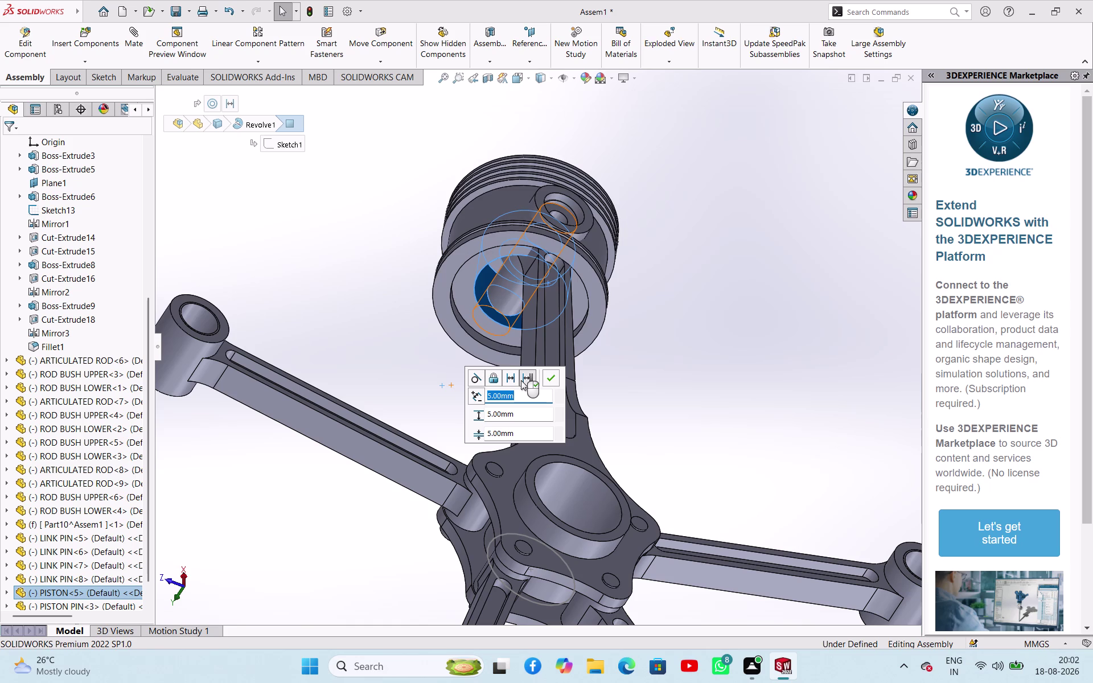
key(minus)
key(3)
key(Return)
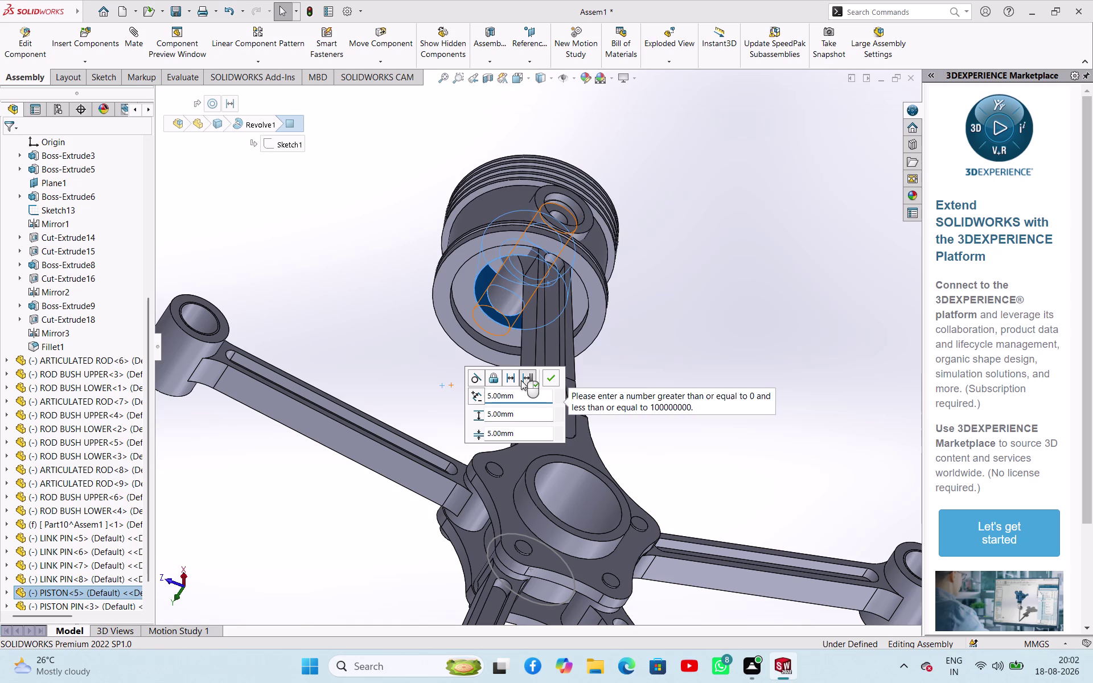
click(674, 284)
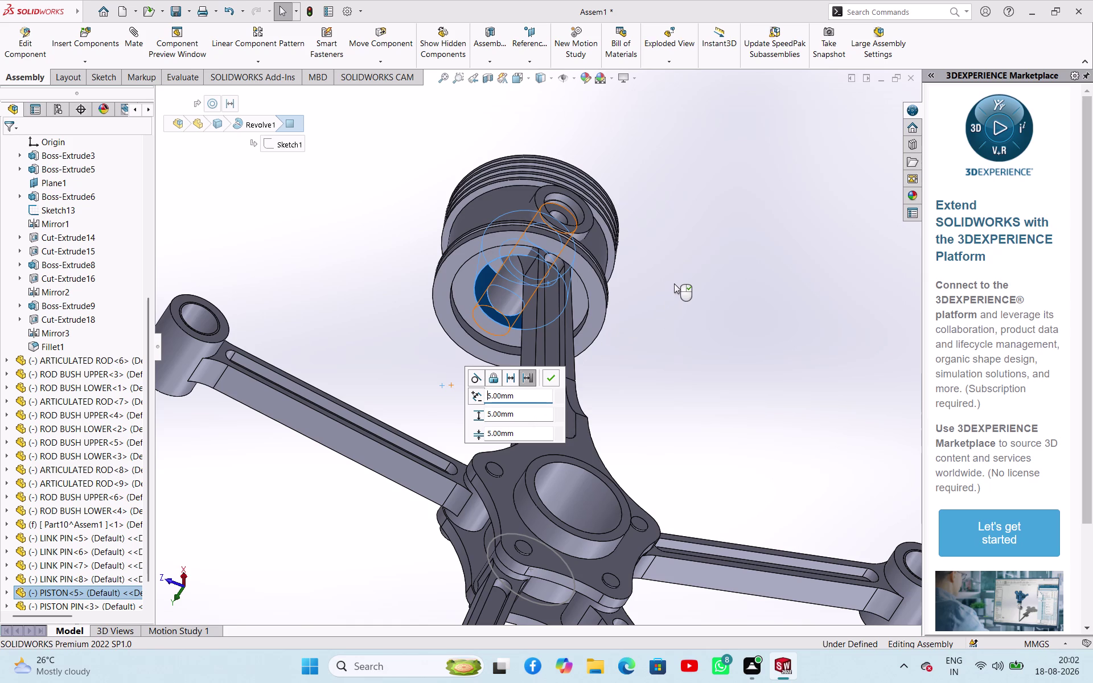
right_click(552, 373)
click(666, 317)
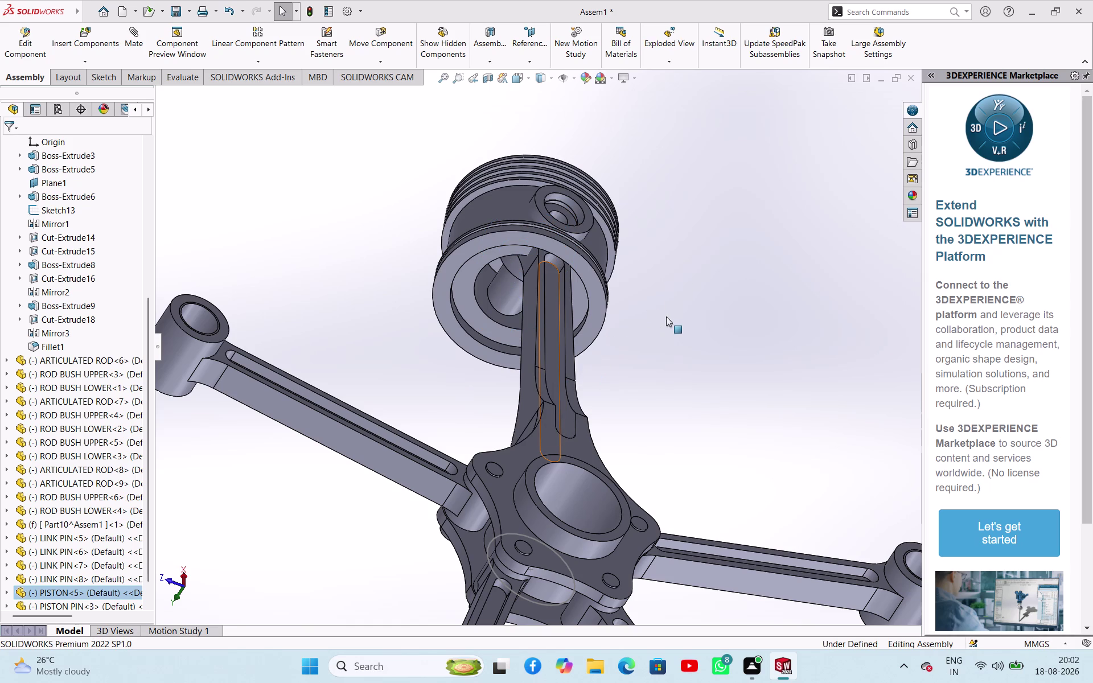
Undo the recent changes, clear the selection with Escape, and reorient the view.
middle_drag(645, 337, 685, 283)
drag(488, 327, 514, 304)
key(ctrl+z)
key(ctrl+z)
key(ctrl+z)
double_click(675, 315)
right_click(675, 314)
key(Escape)
key(Escape)
key(ctrl+z)
middle_drag(640, 353, 705, 317)
scroll(up, 3)
scroll(down, 3)
scroll(down, 3)
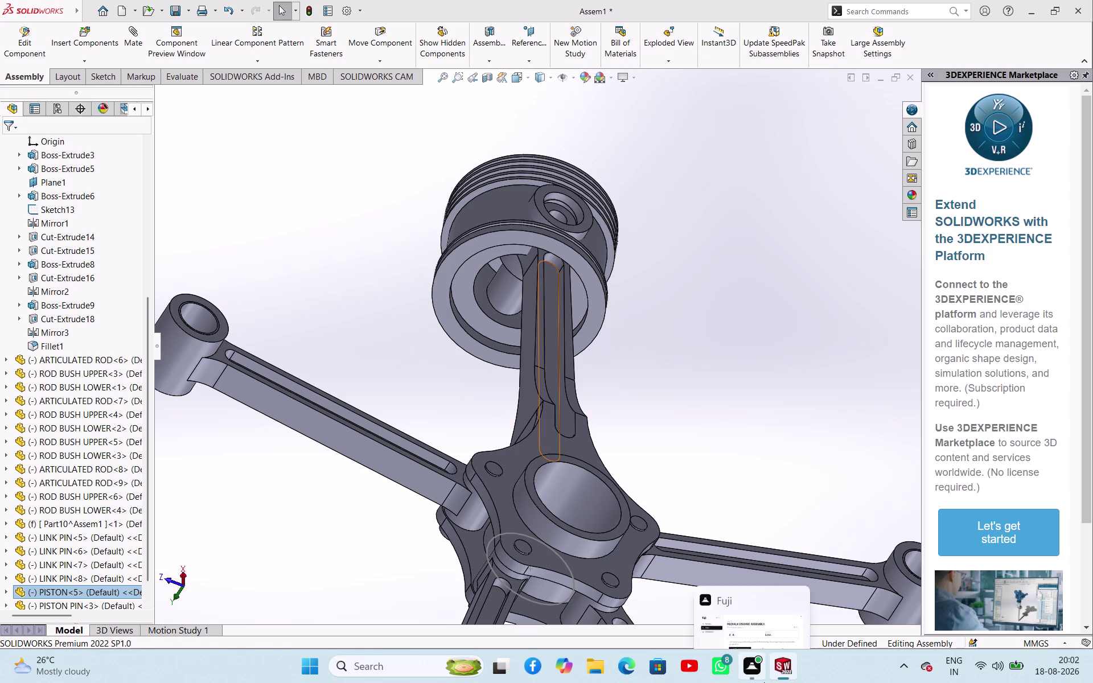
Orbit around the master rod and pick the rod-end bore and the piston's pin bore.
middle_drag(564, 308, 680, 313)
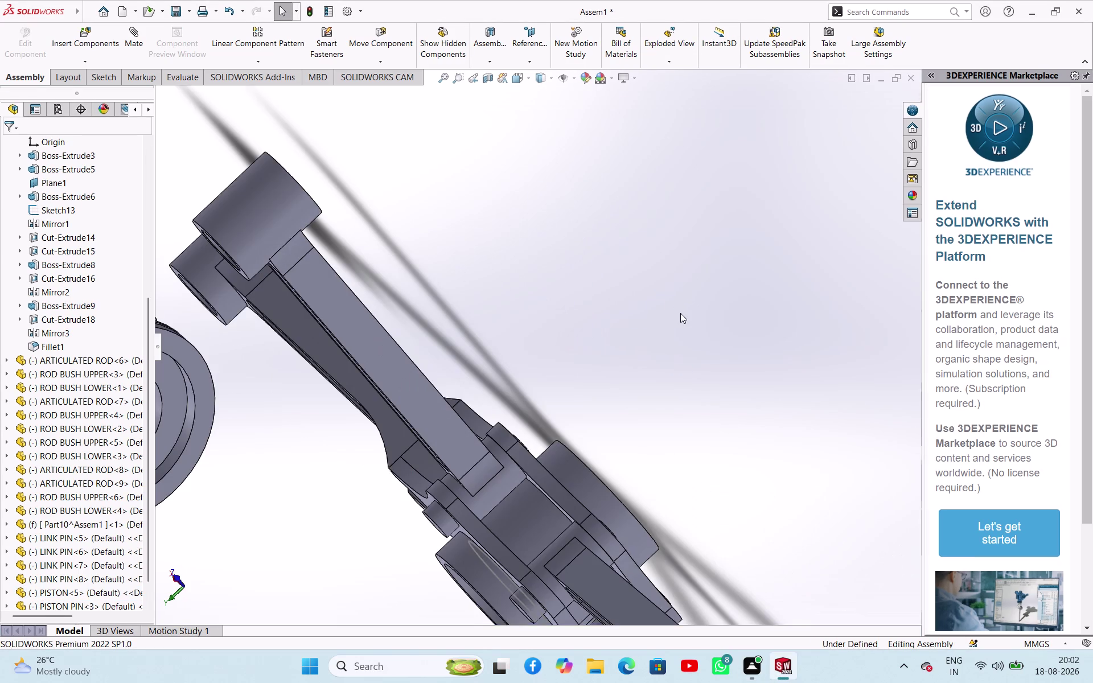
scroll(up, 3)
middle_drag(569, 290, 634, 157)
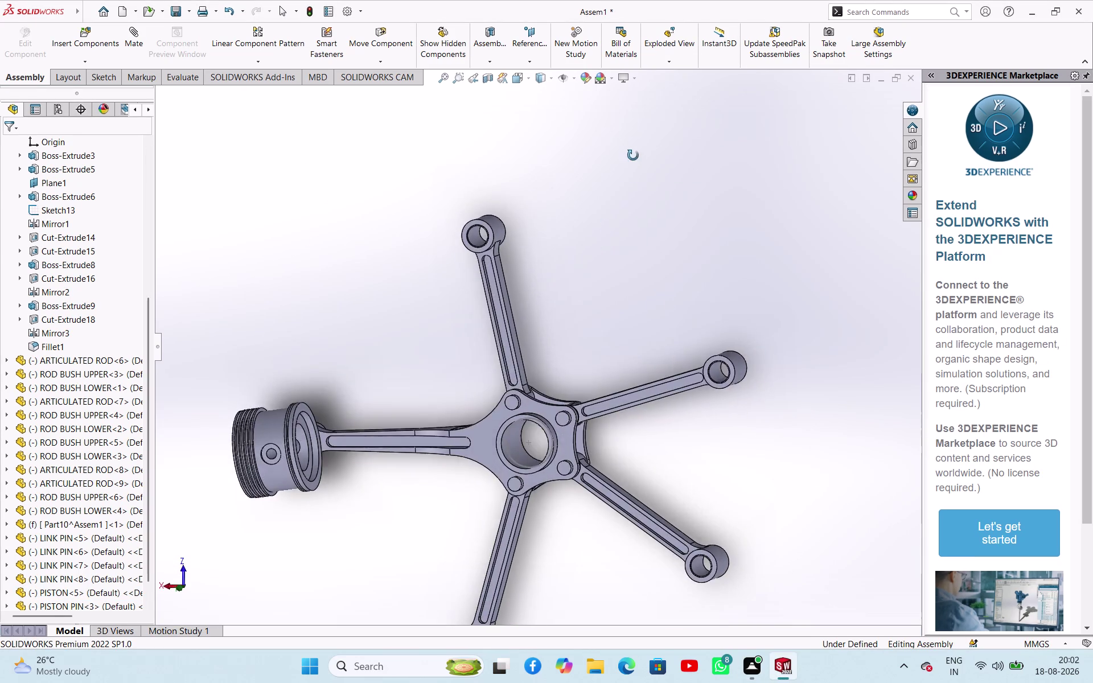
middle_drag(634, 158, 561, 165)
scroll(down, 3)
scroll(up, 3)
scroll(down, 3)
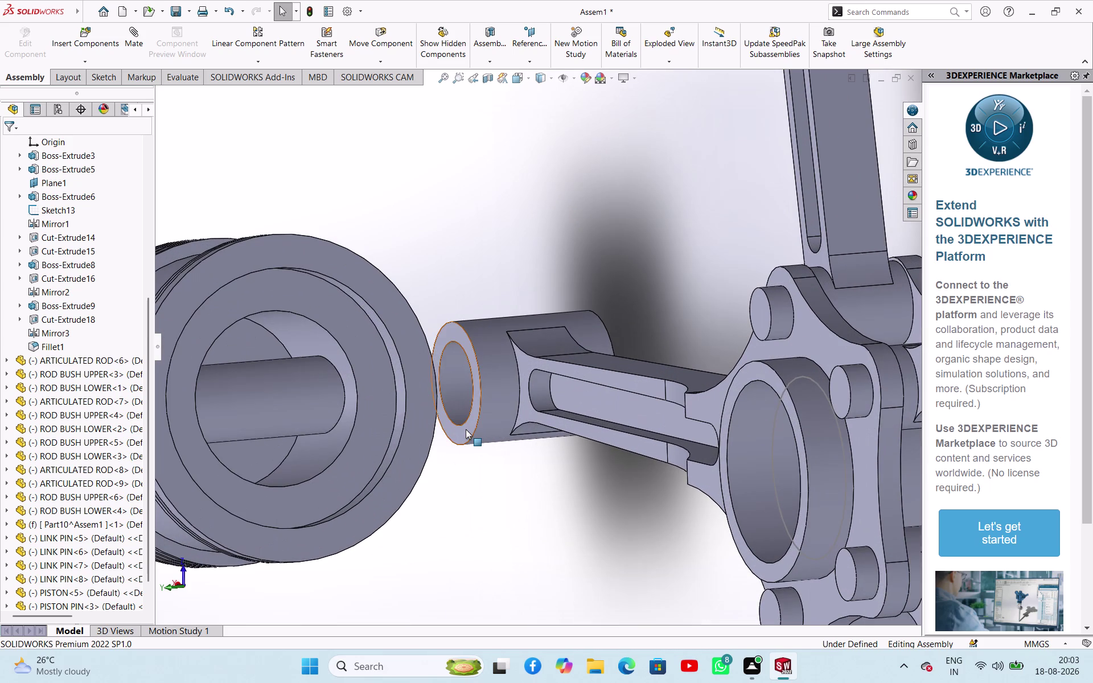
click(465, 430)
scroll(up, 3)
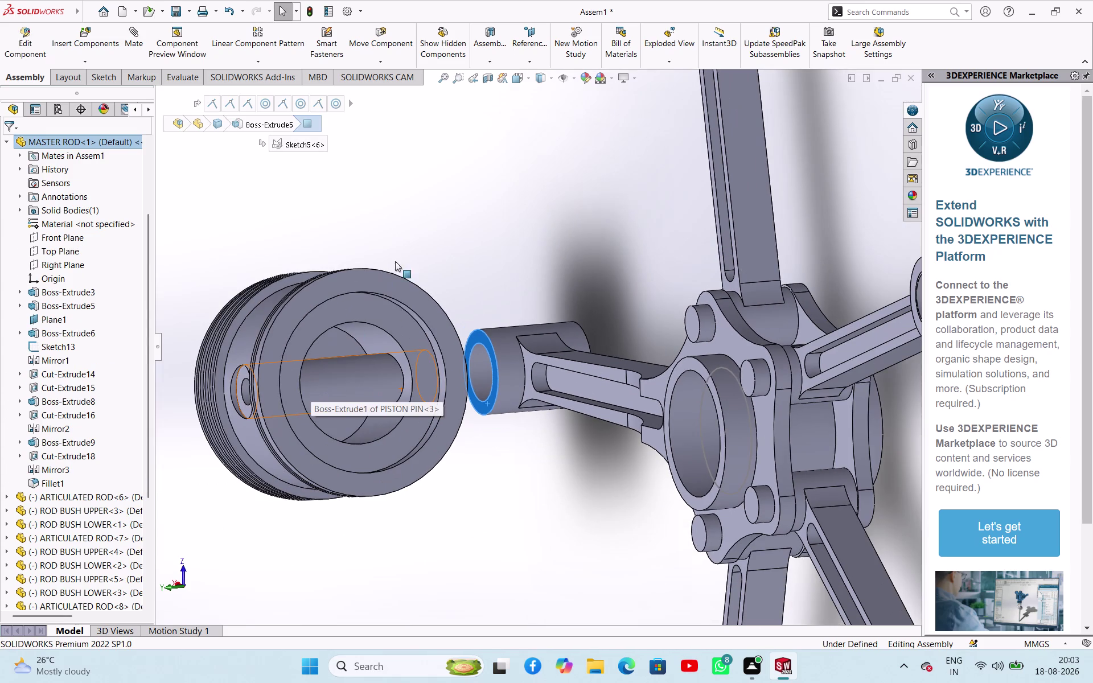
middle_drag(428, 248, 339, 213)
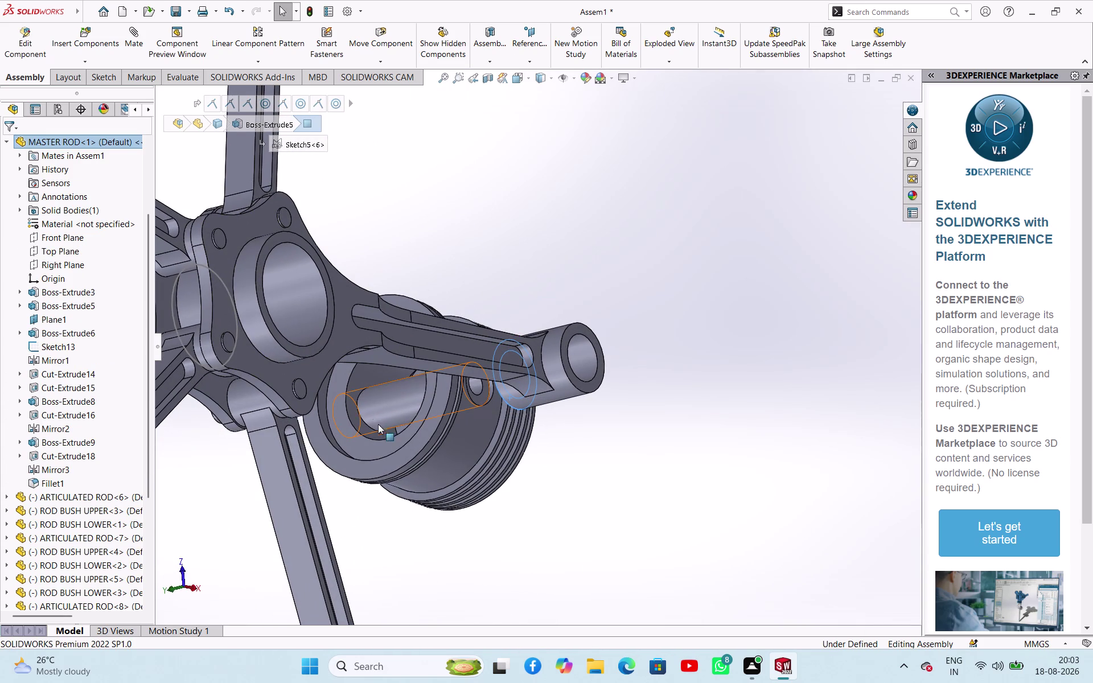
click(353, 399)
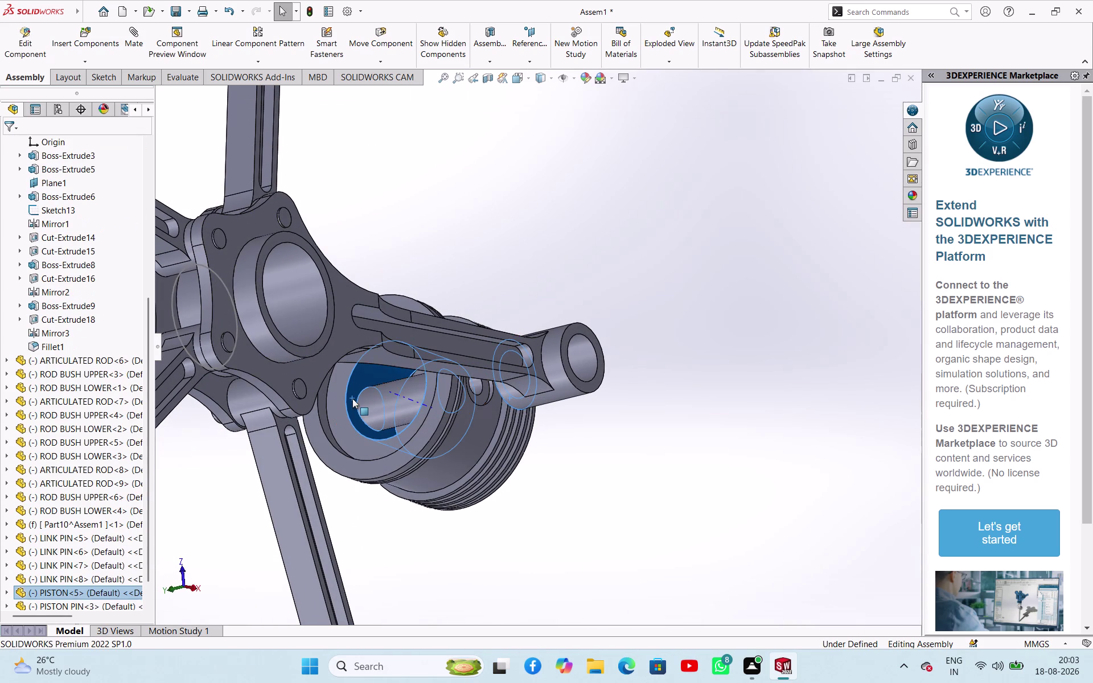
Try a coaxial mate on the bores, dismiss it, and orbit into the piston's open end.
click(435, 391)
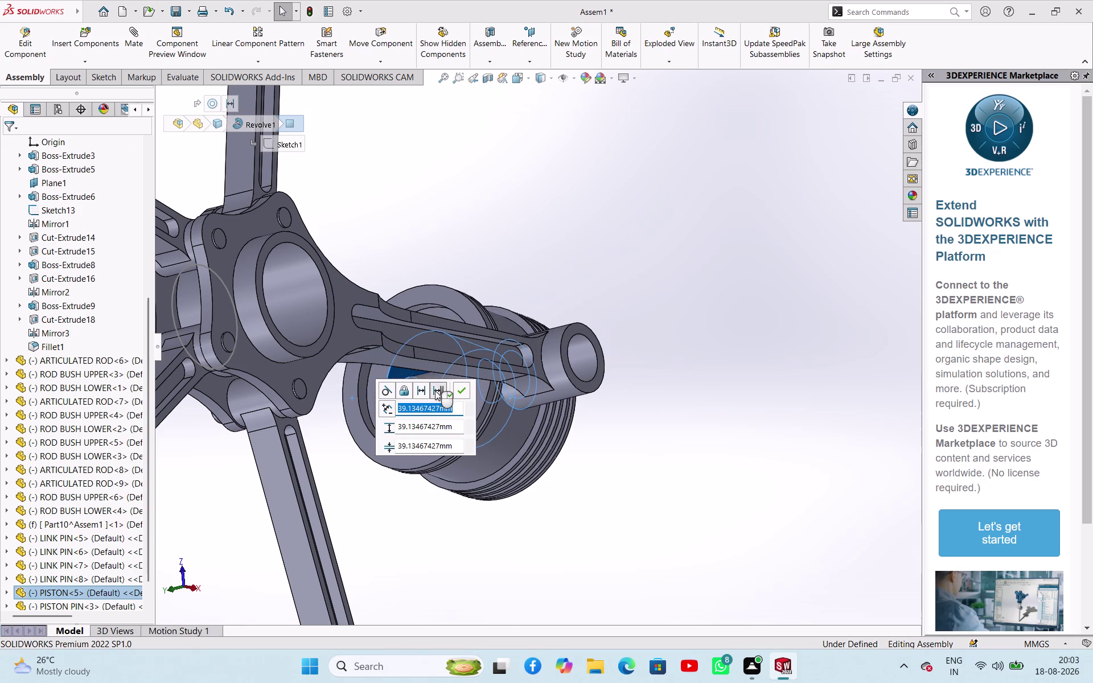
key(Escape)
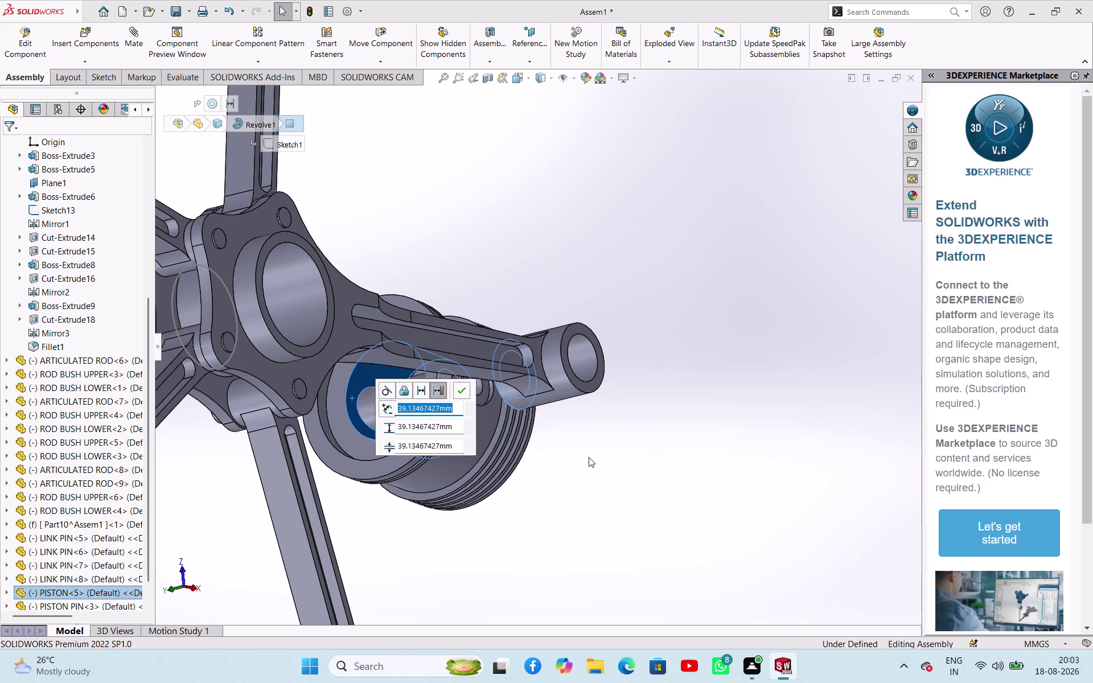
key(Escape)
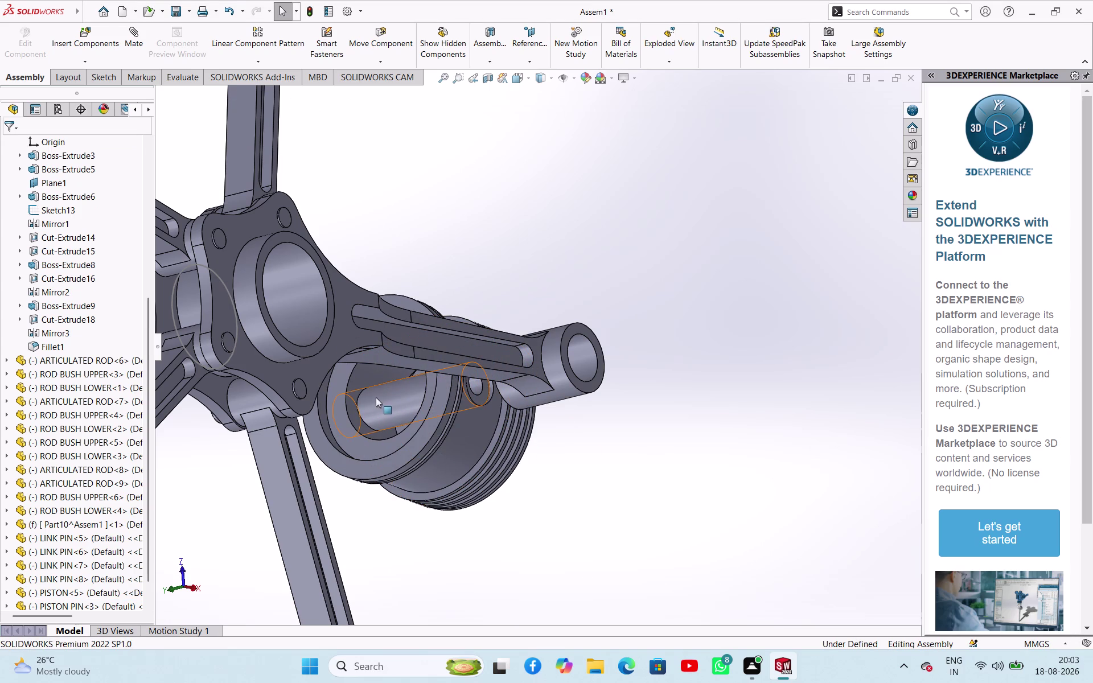
click(354, 391)
middle_drag(531, 473, 642, 455)
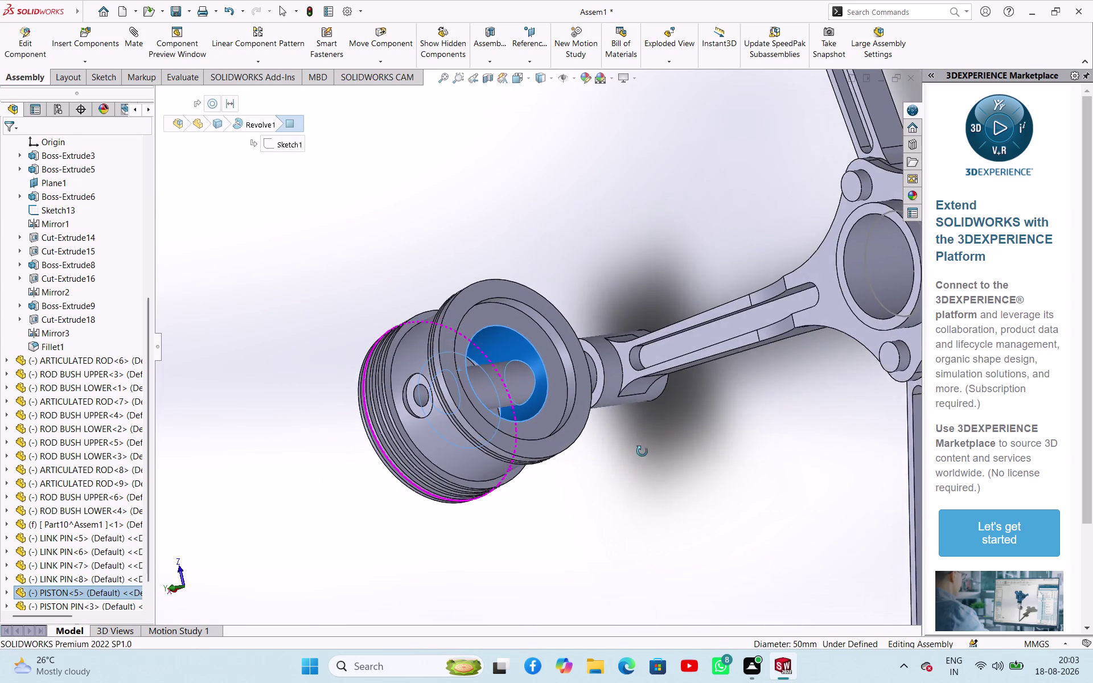
middle_drag(643, 454, 640, 445)
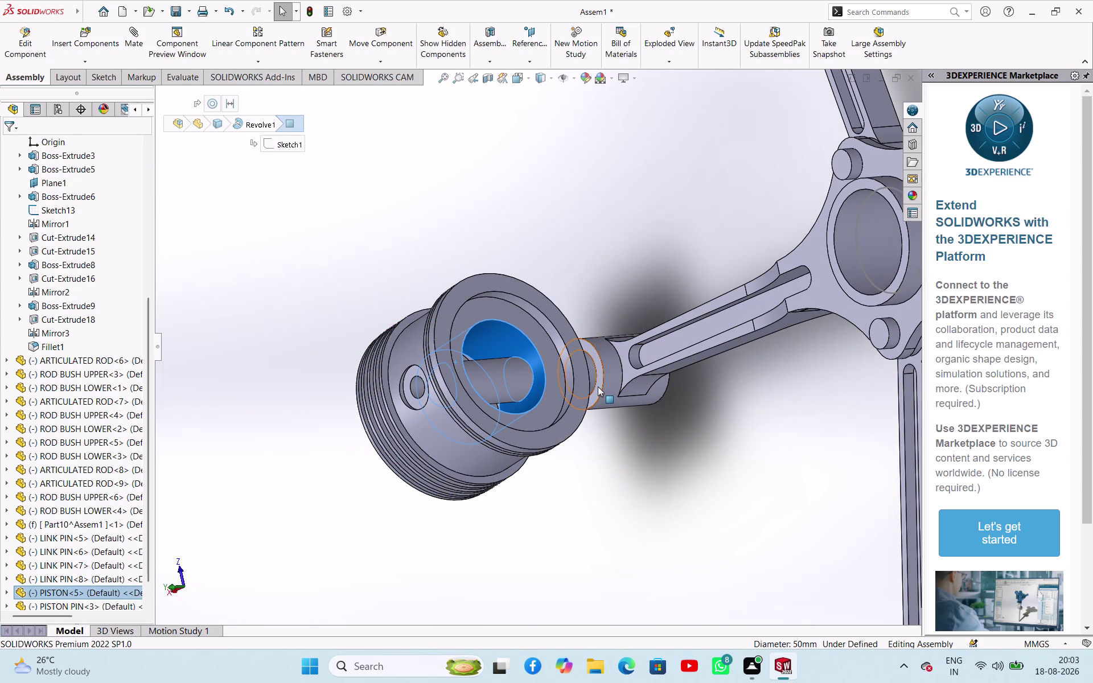
Mate the rod end face and piston face at a 1.00 mm distance.
click(598, 387)
click(670, 377)
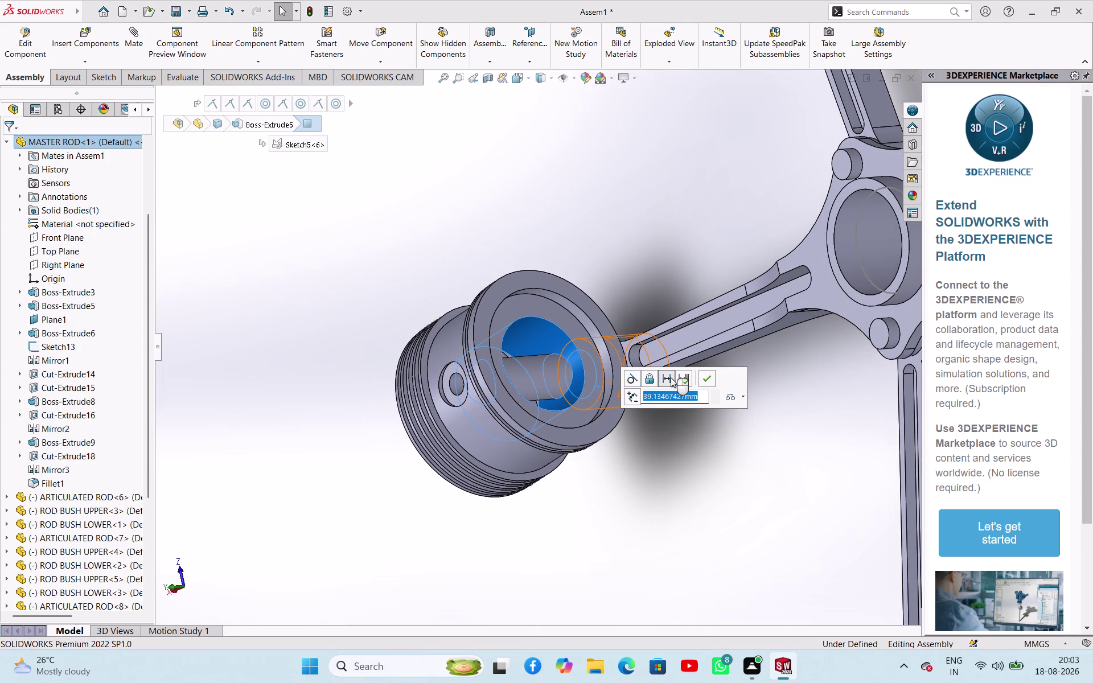
key(1)
key(Return)
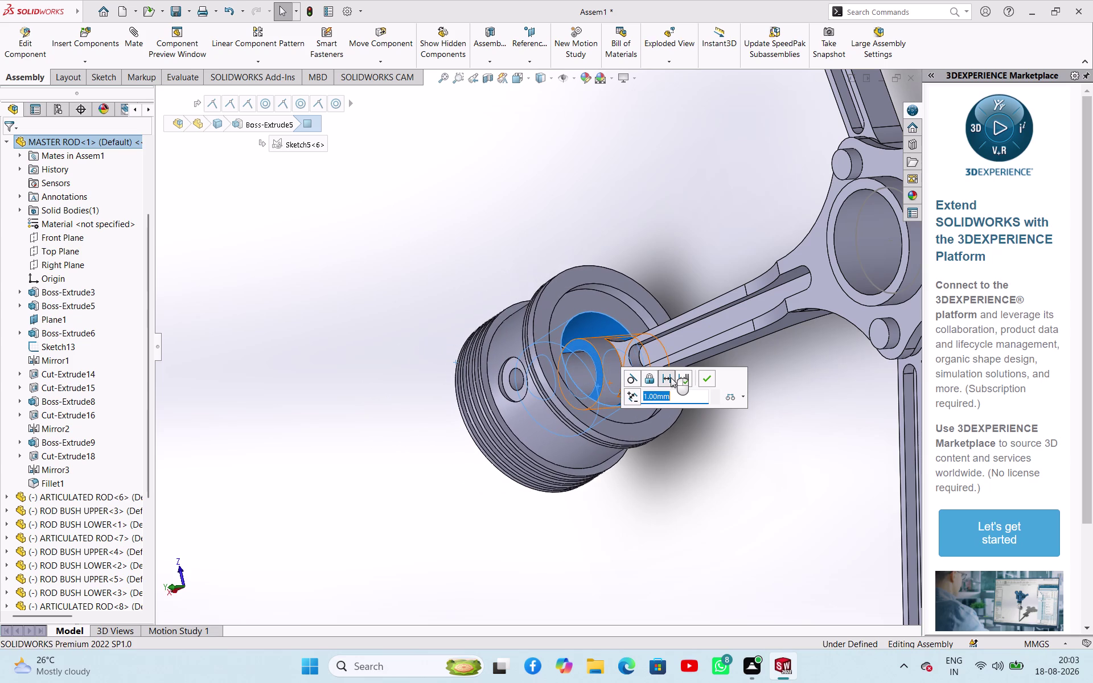
middle_drag(777, 441, 724, 406)
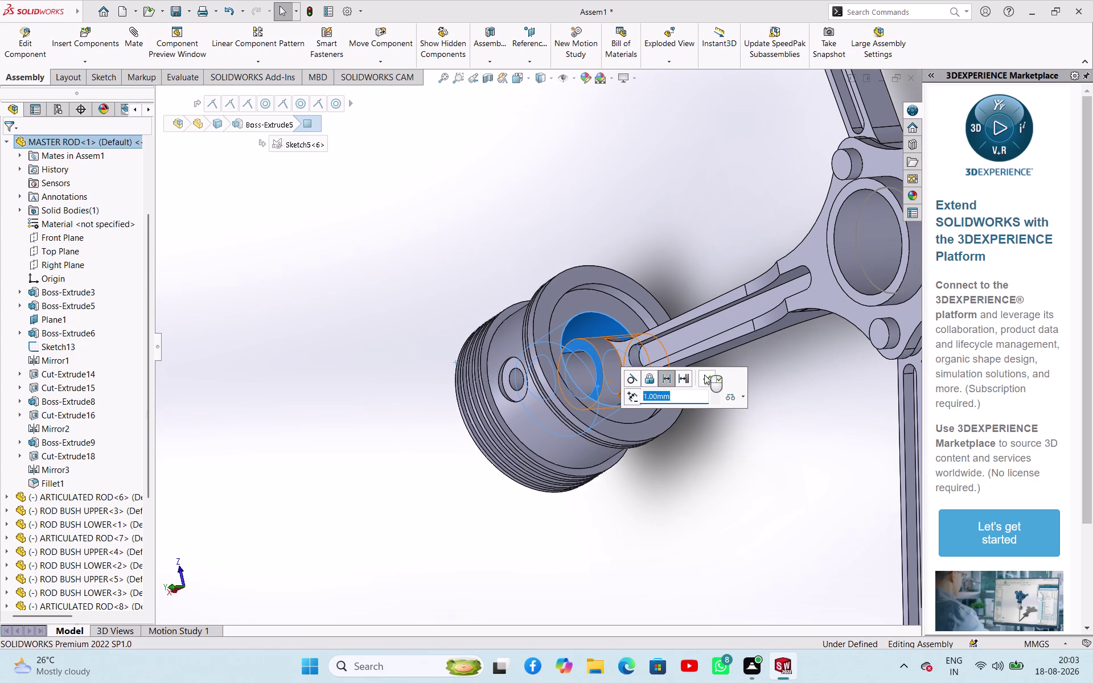
click(705, 375)
right_click(703, 374)
click(561, 520)
middle_drag(634, 501, 649, 466)
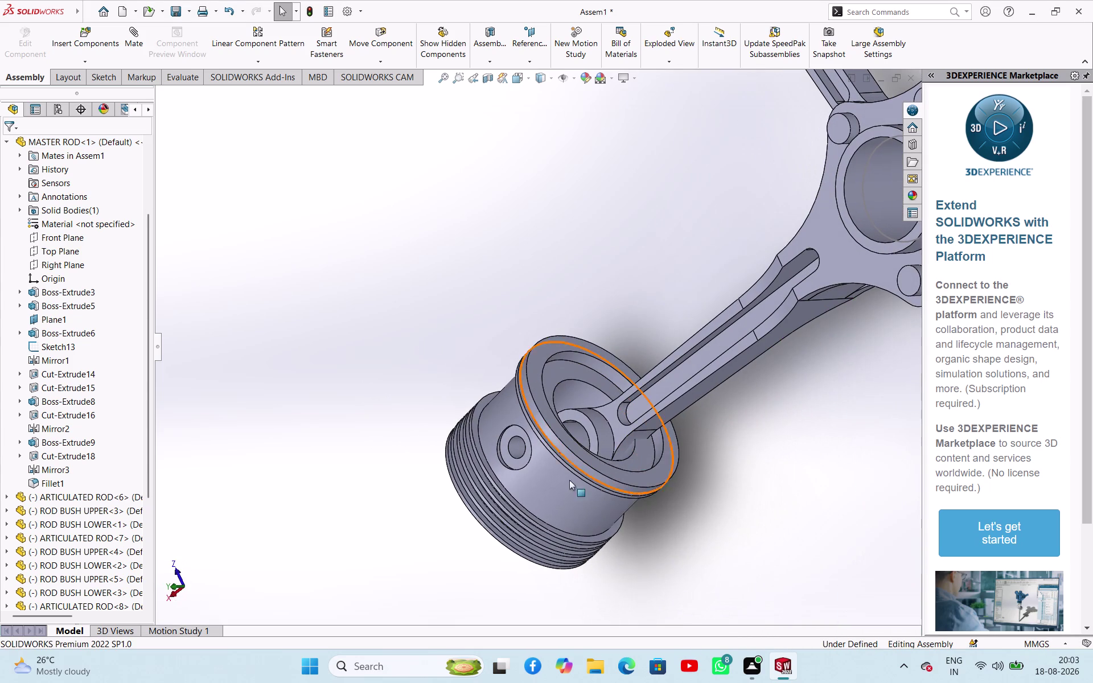
Drag the piston off the rod end and undo its placement.
drag(552, 485, 609, 488)
key(ctrl+z)
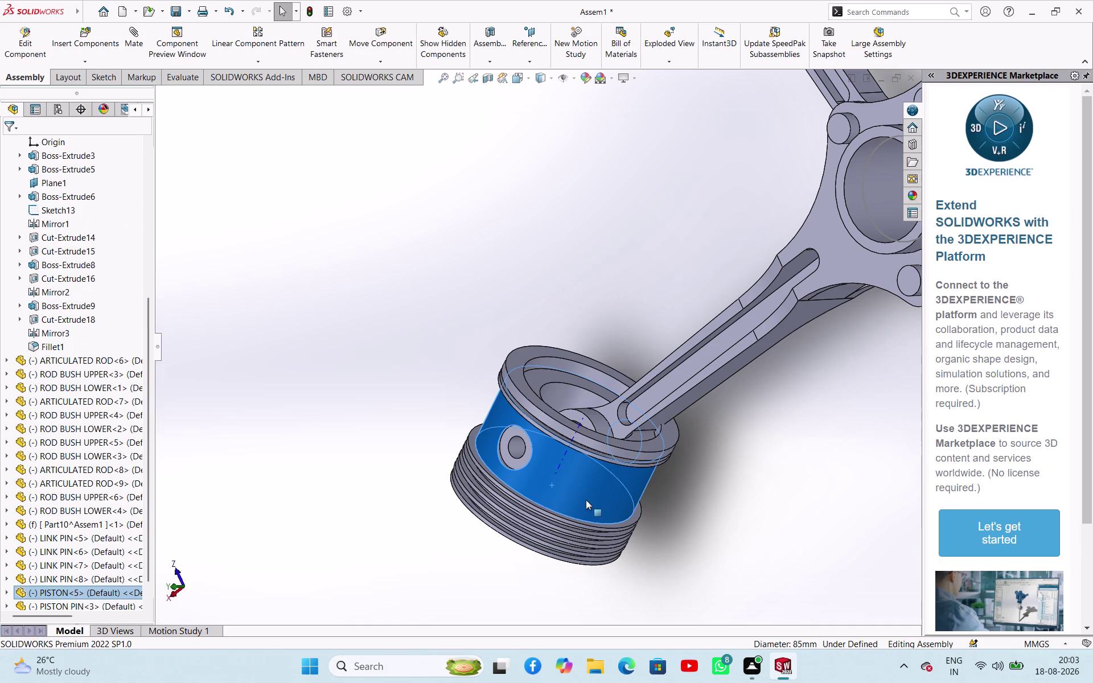
key(ctrl+z)
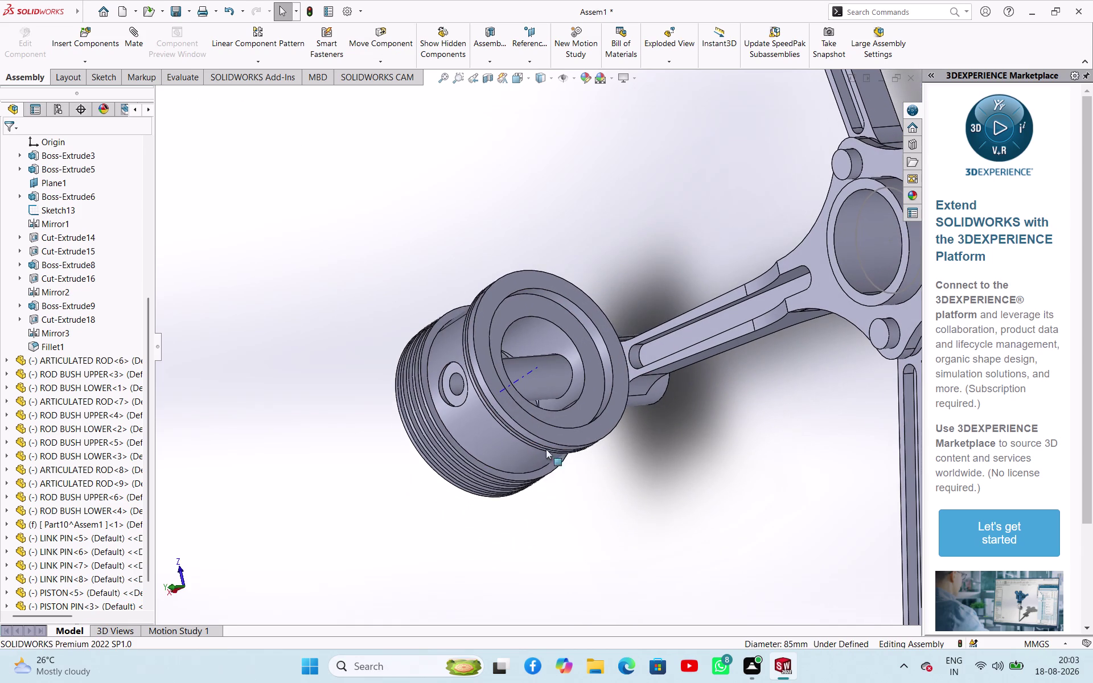
Retry a concentric mate between the piston pin bore and the rod end bore.
click(657, 468)
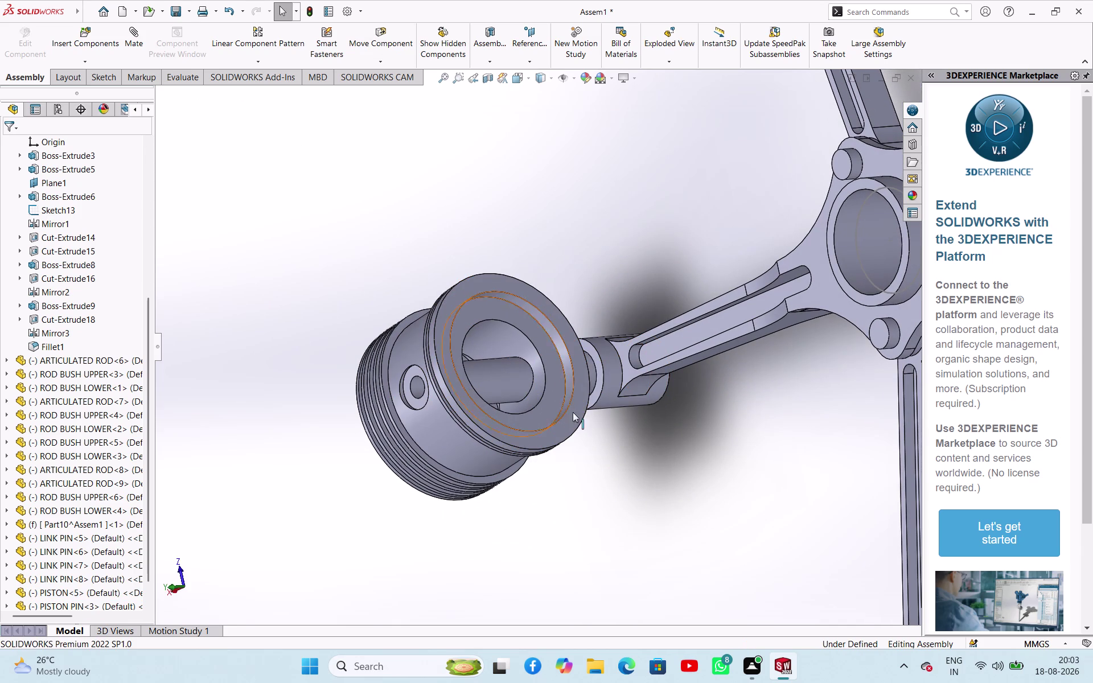
middle_drag(674, 487, 649, 467)
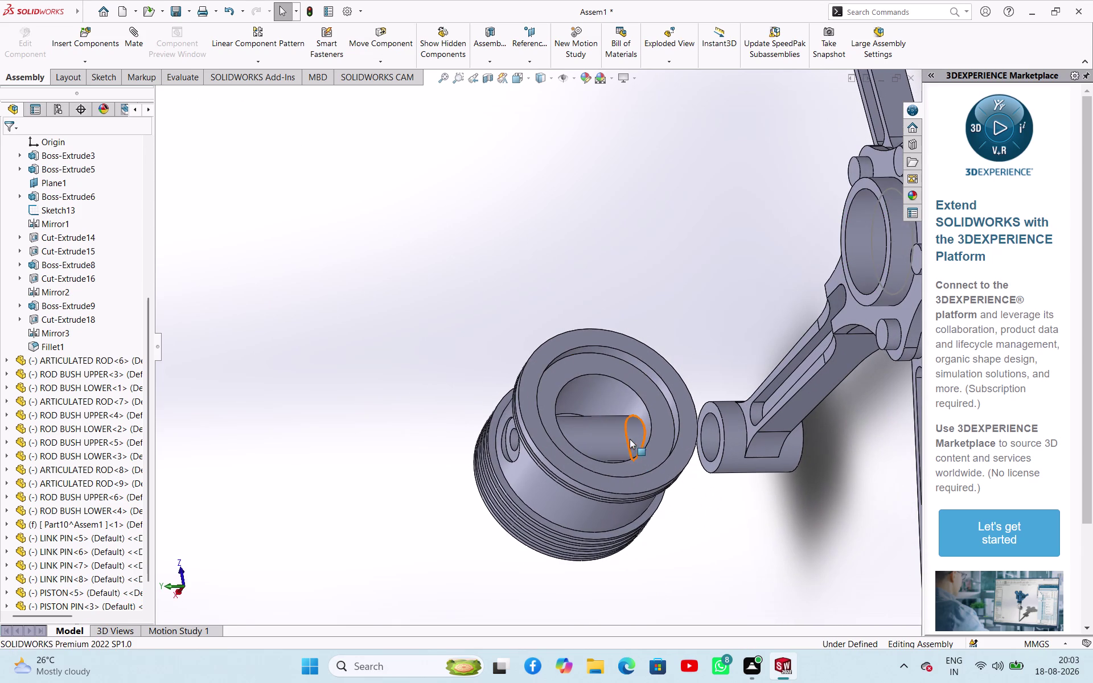
click(611, 436)
click(710, 438)
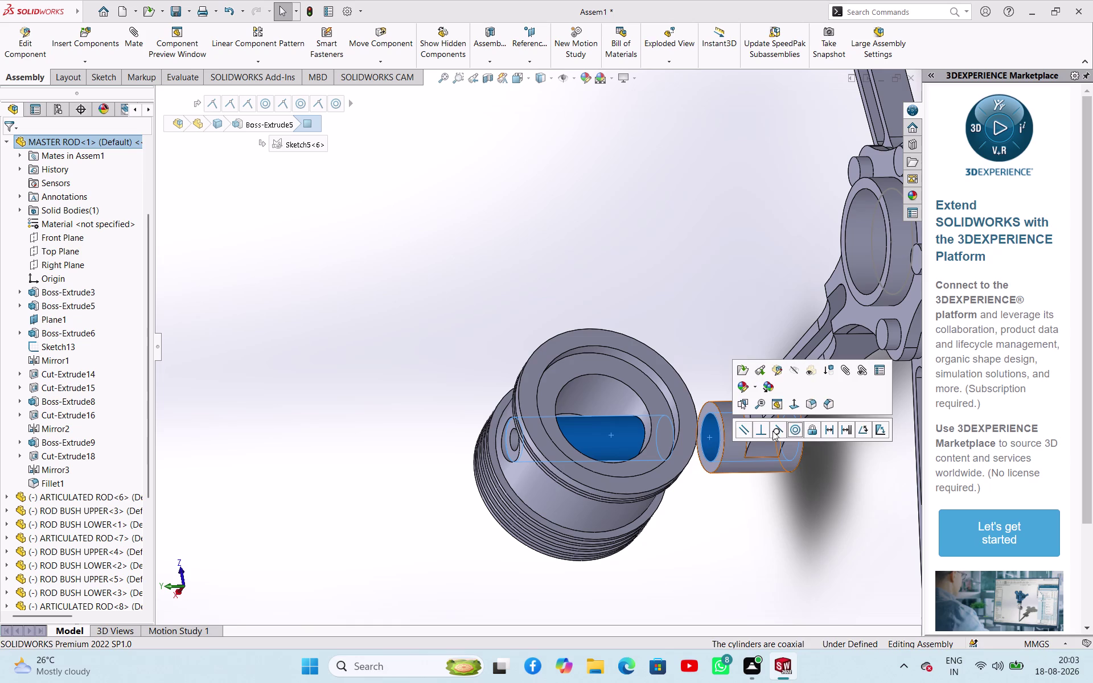
click(796, 430)
click(729, 482)
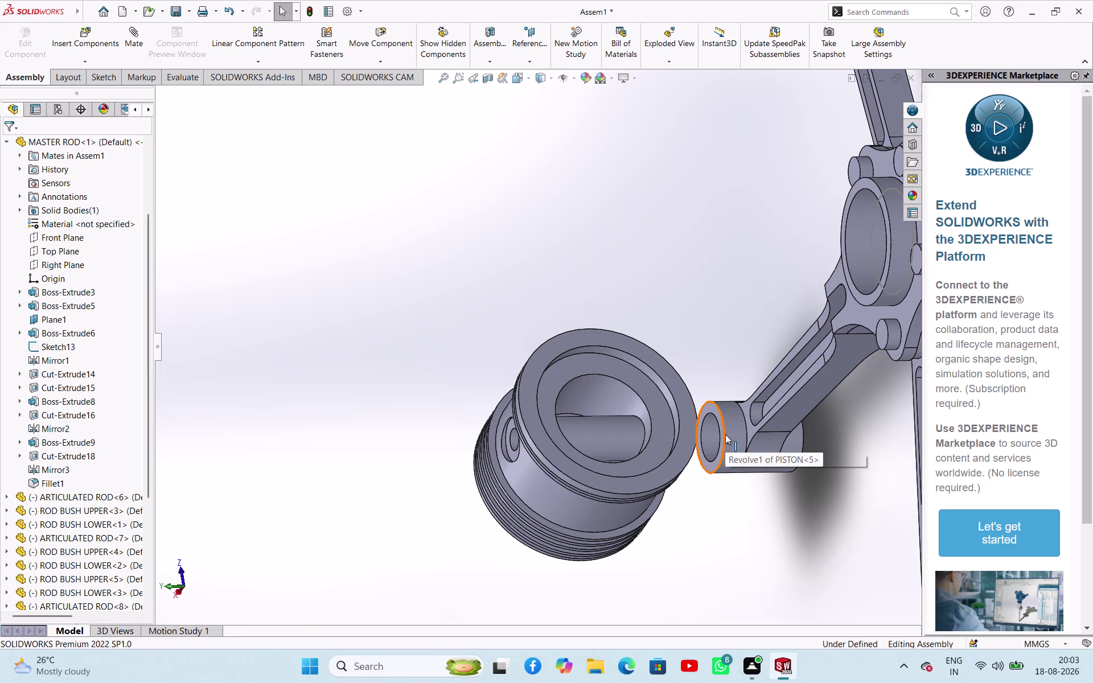
click(719, 421)
middle_drag(724, 487, 632, 491)
click(565, 425)
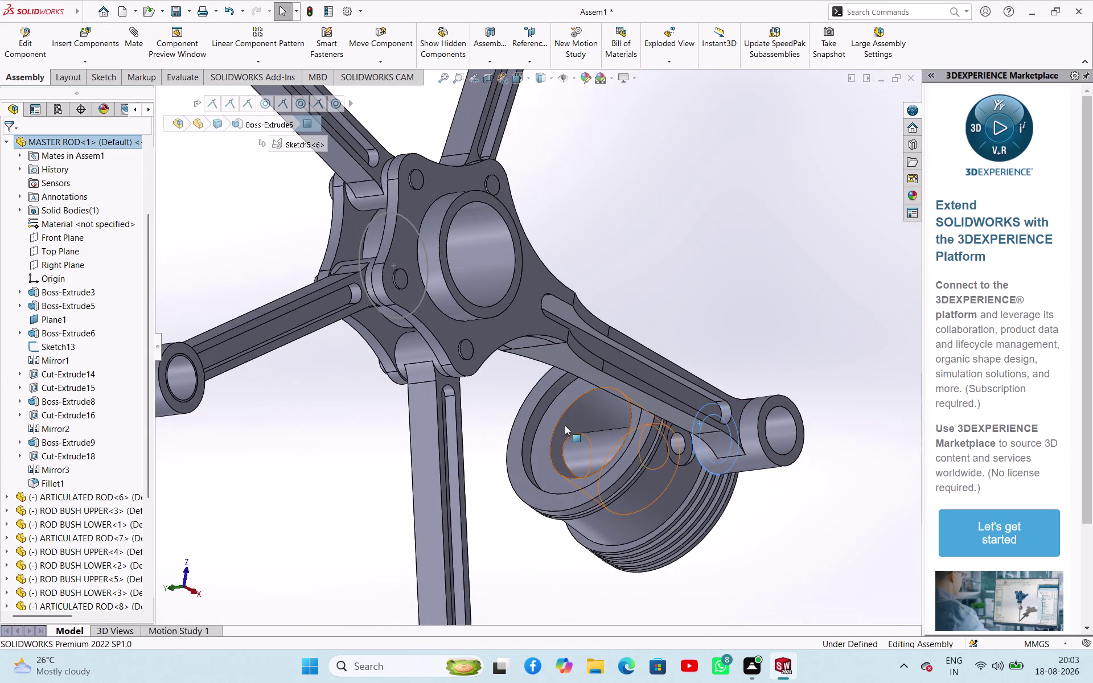
click(600, 418)
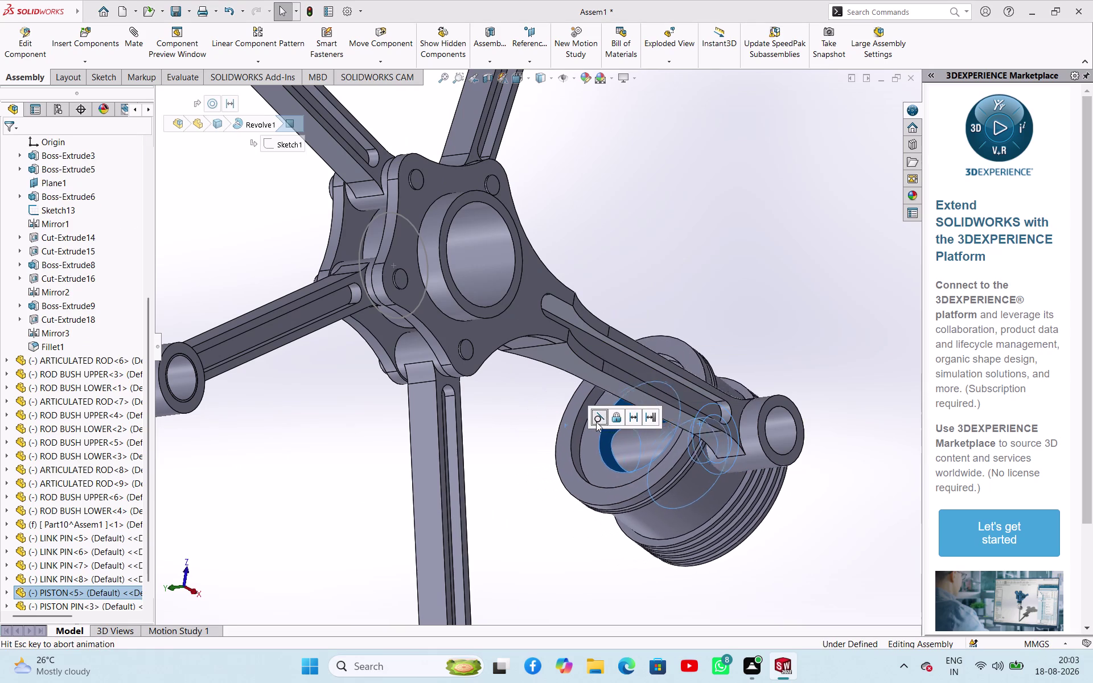
Orbit around the master rod hub and undo the pending mate.
middle_drag(357, 425, 496, 430)
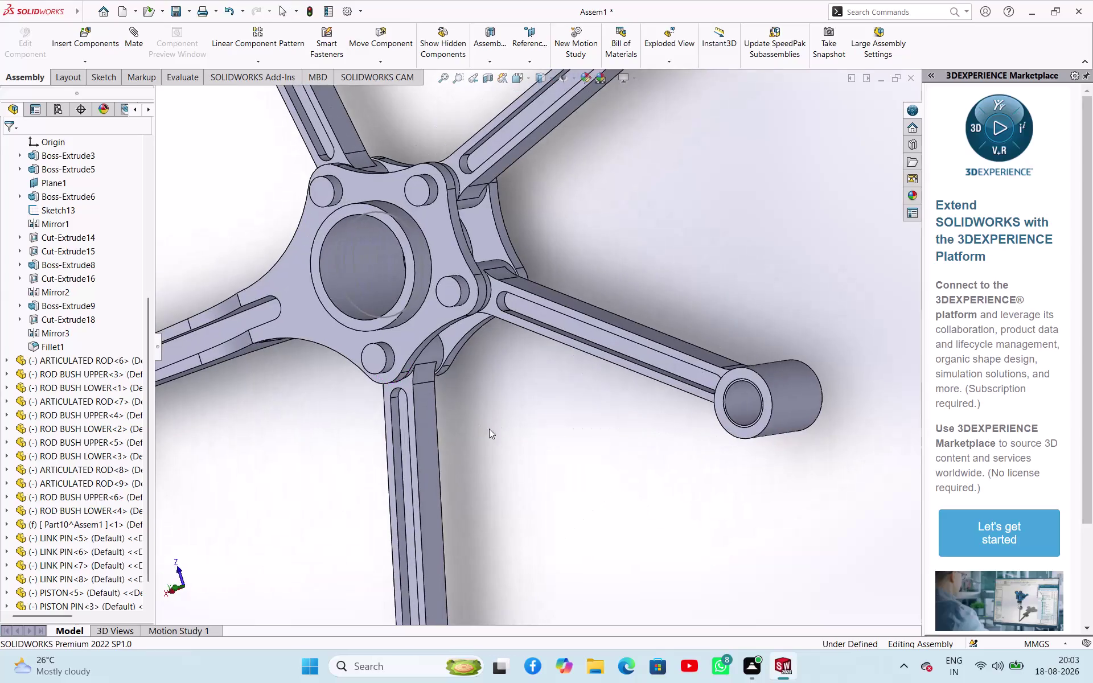
scroll(up, 3)
key(ctrl+z)
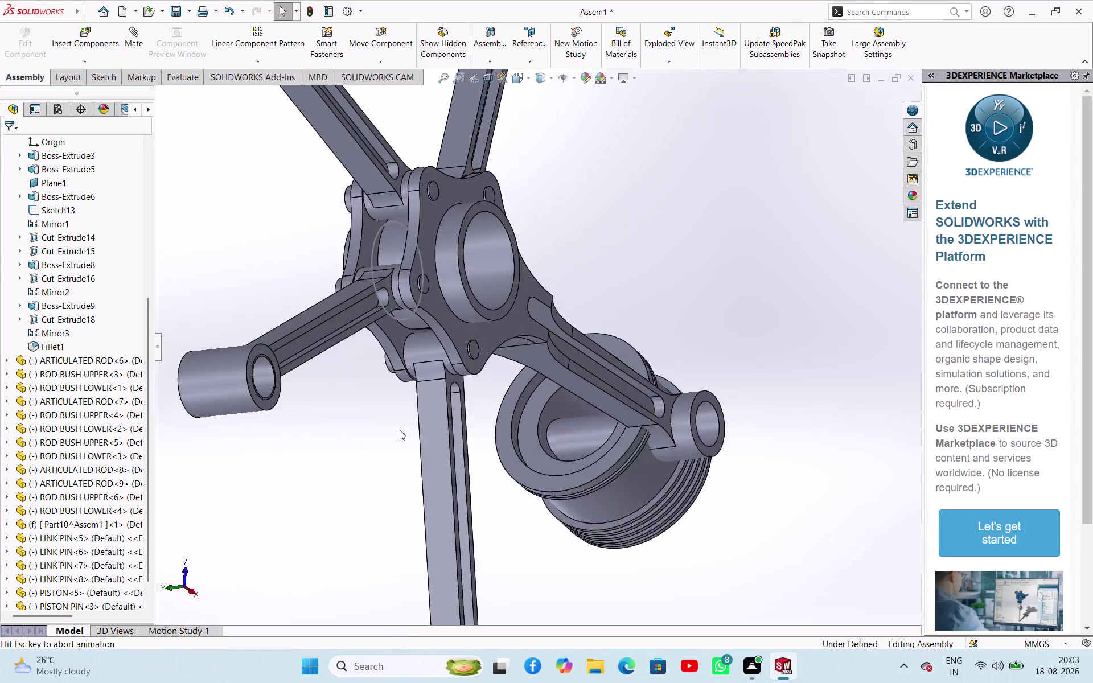
key(ctrl+z)
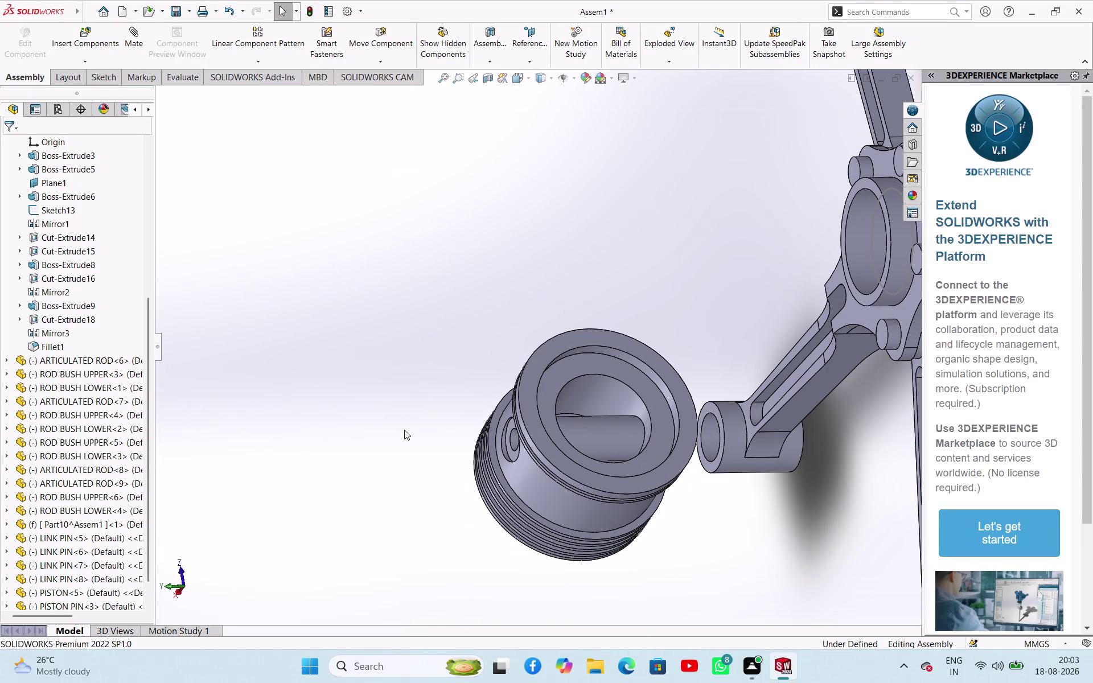